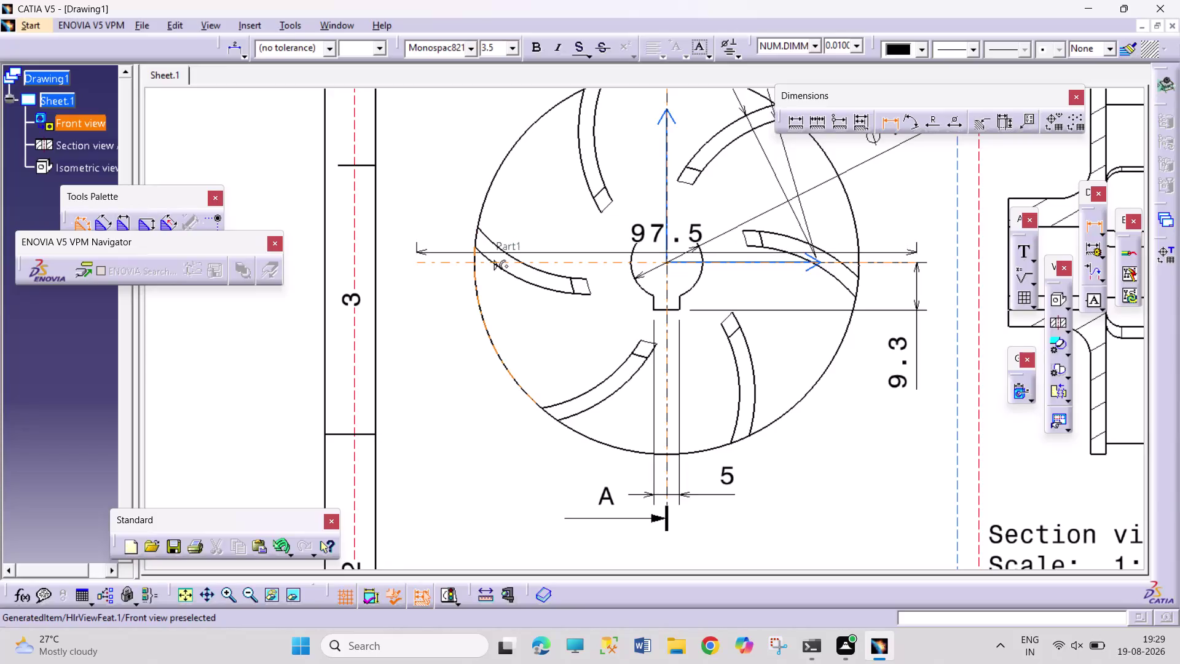
Dimension the left blade's thickness as 3 beside the front view.
click(477, 248)
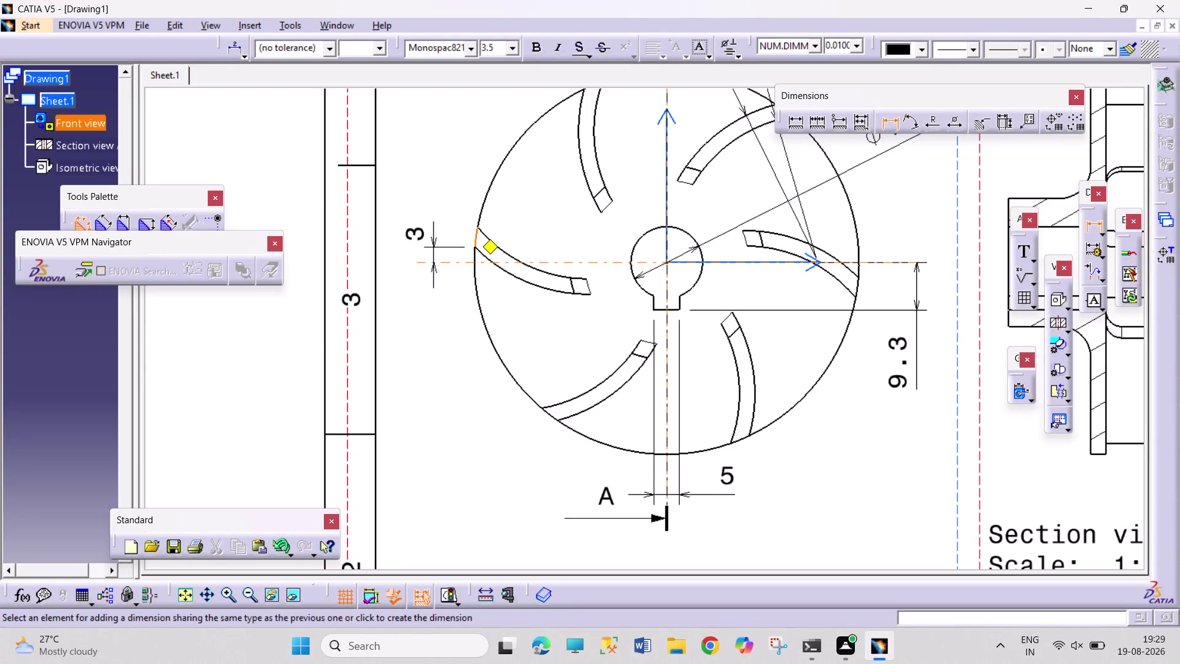
click(433, 233)
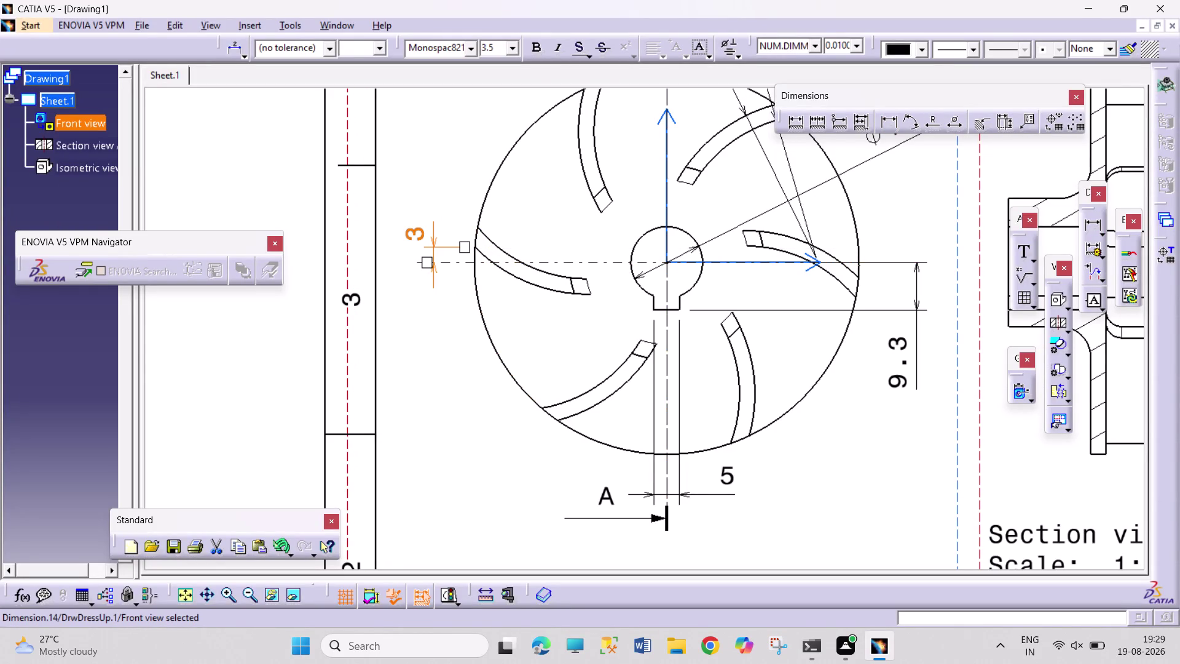
click(458, 162)
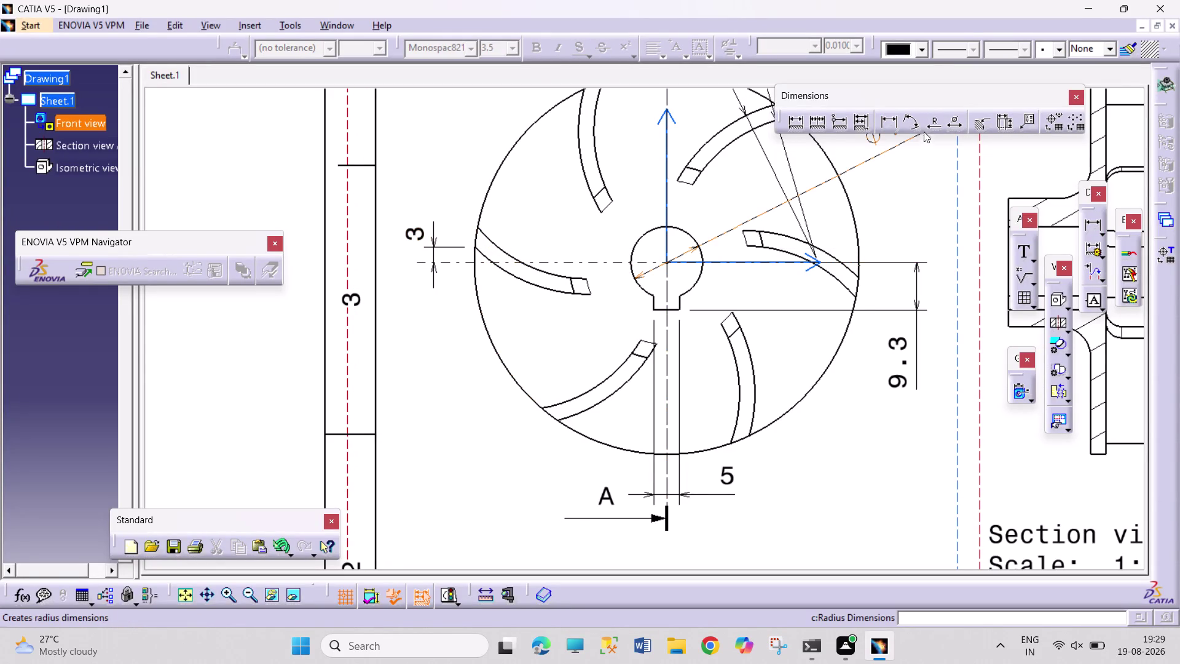
Add the 3.21 offset dimension from the blade tip to the horizontal centre line.
click(885, 118)
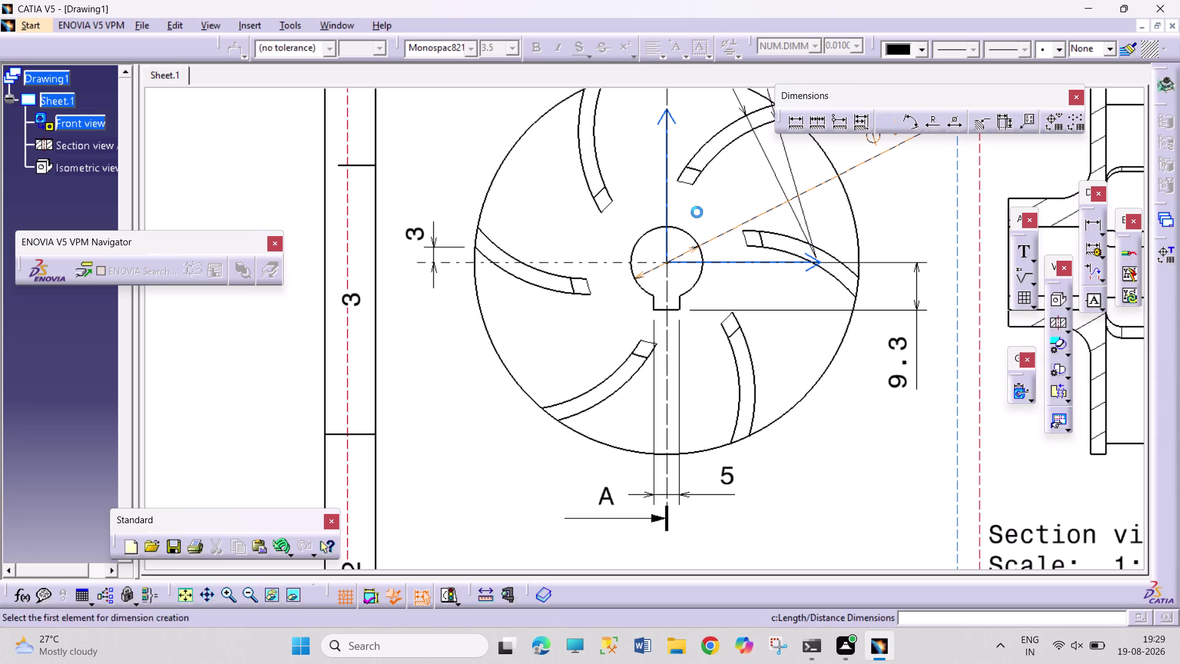
click(588, 278)
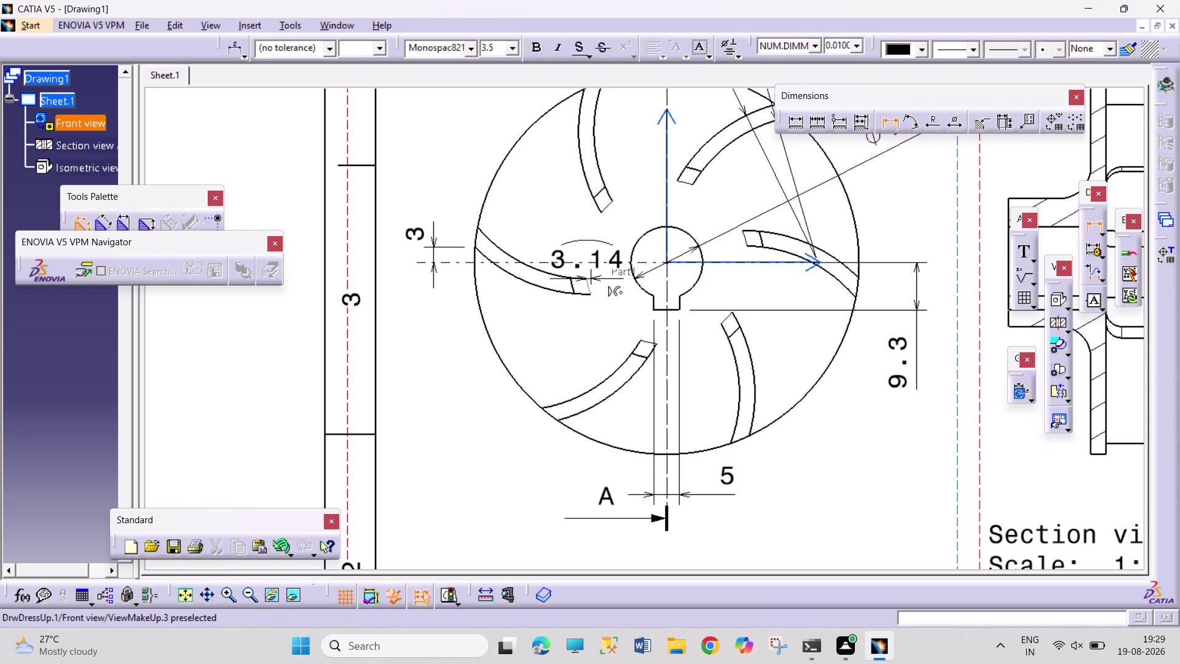
click(592, 262)
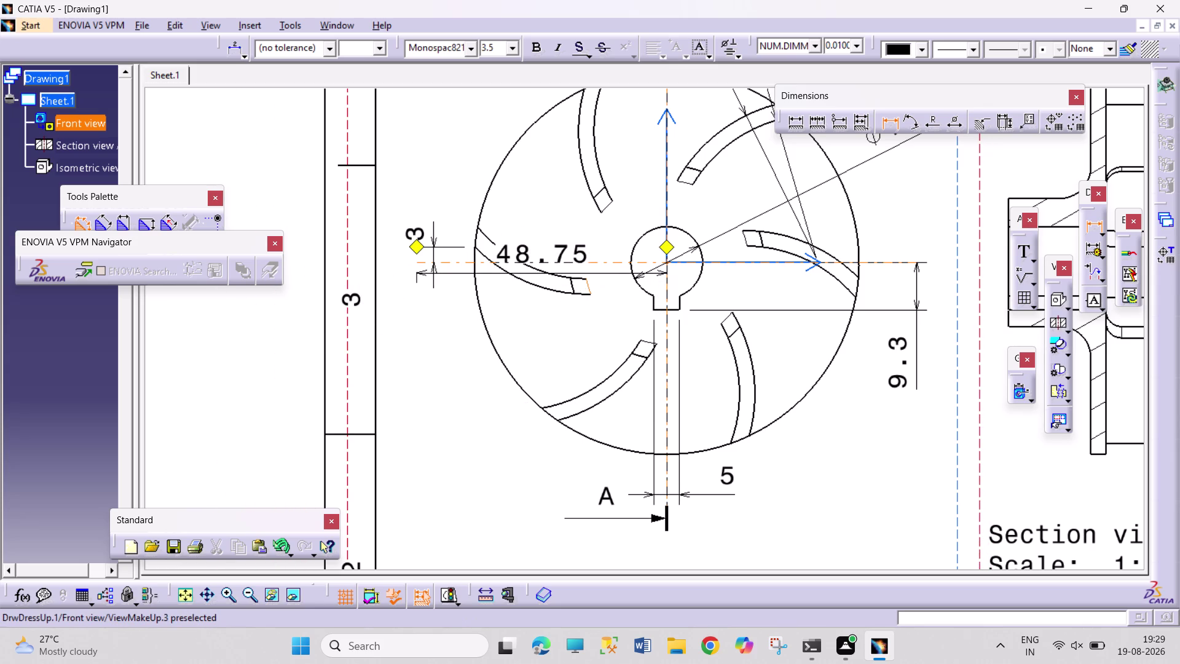
key(Escape)
key(Escape)
key(Escape)
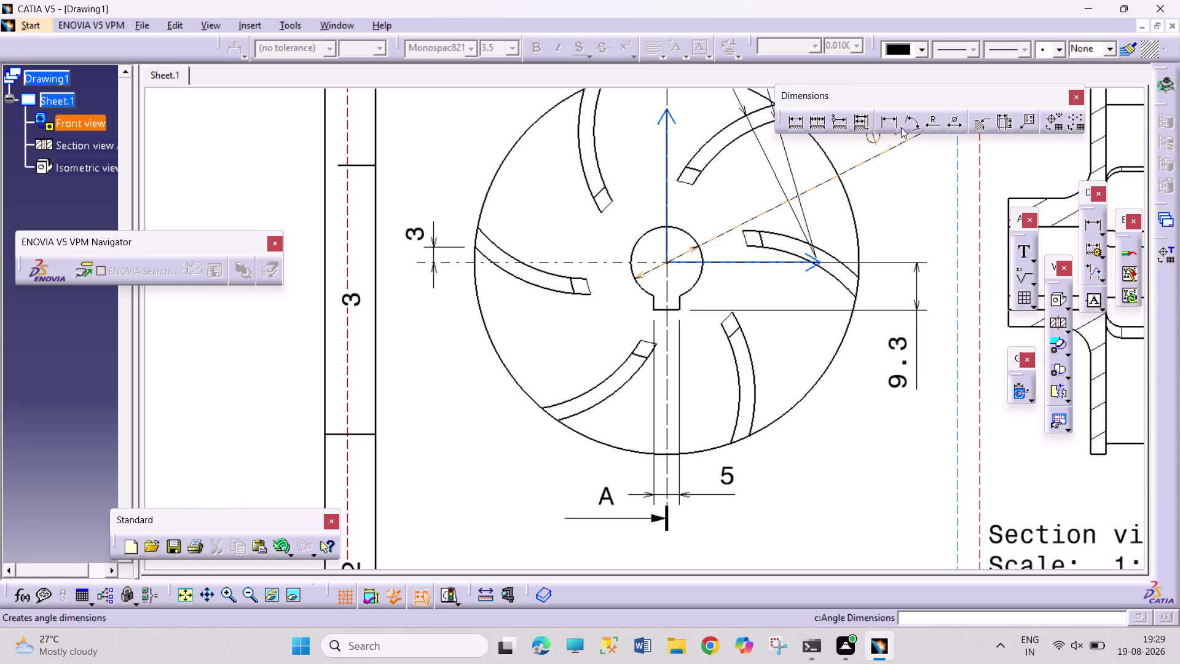
click(889, 126)
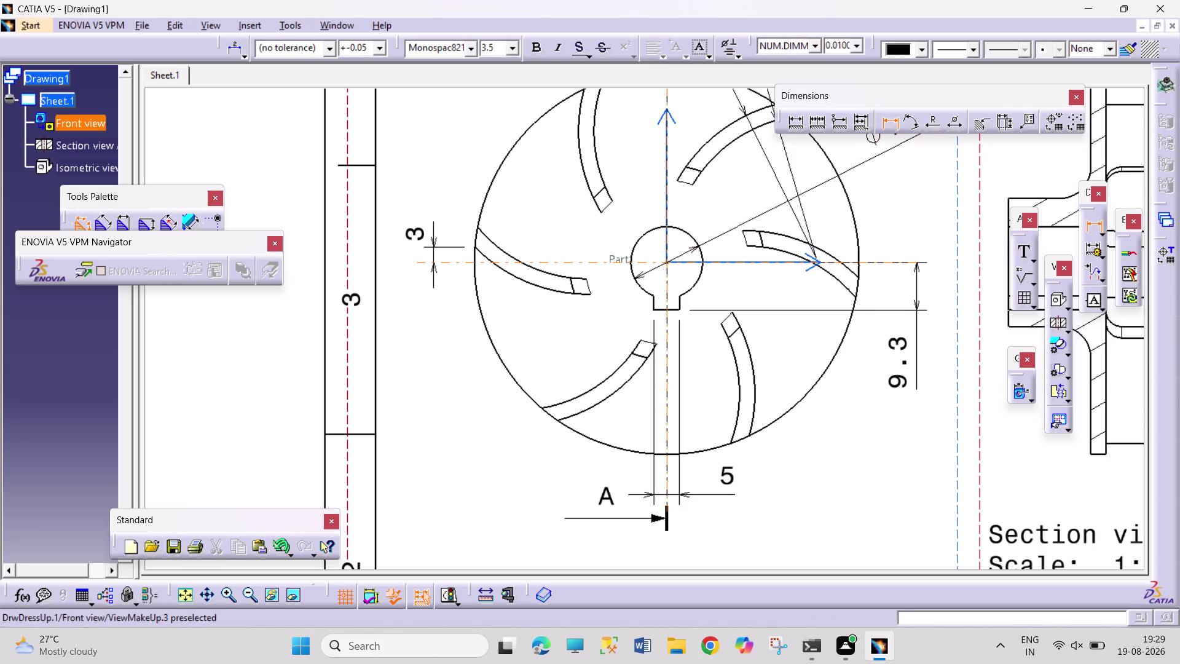
click(587, 263)
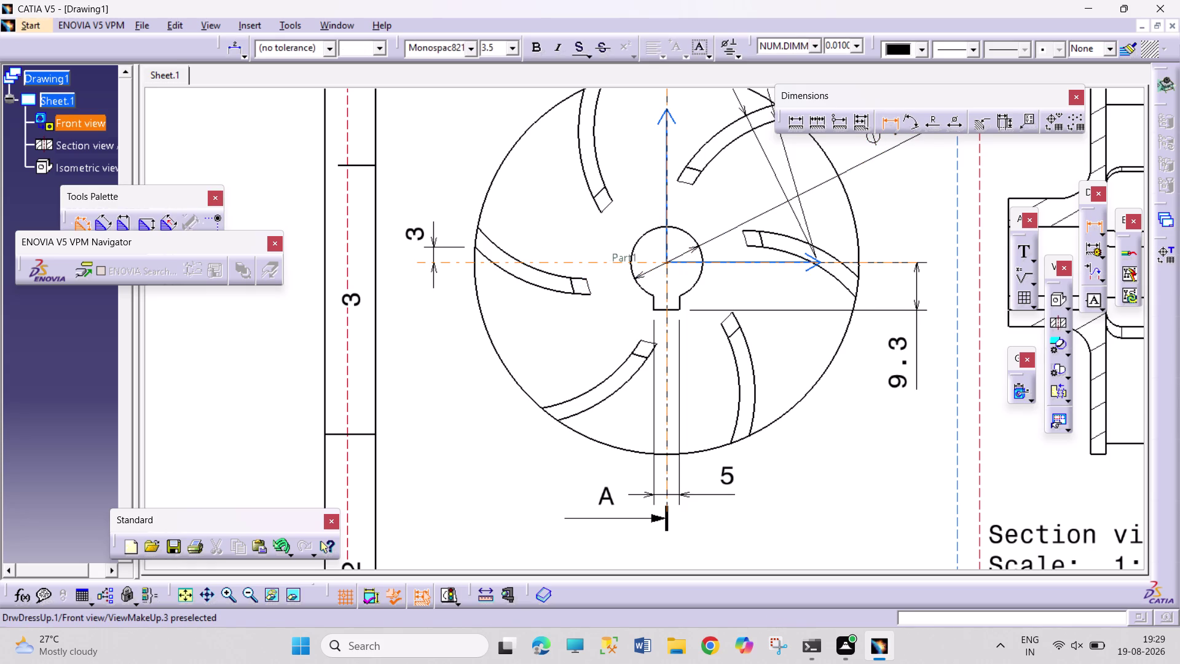
click(585, 278)
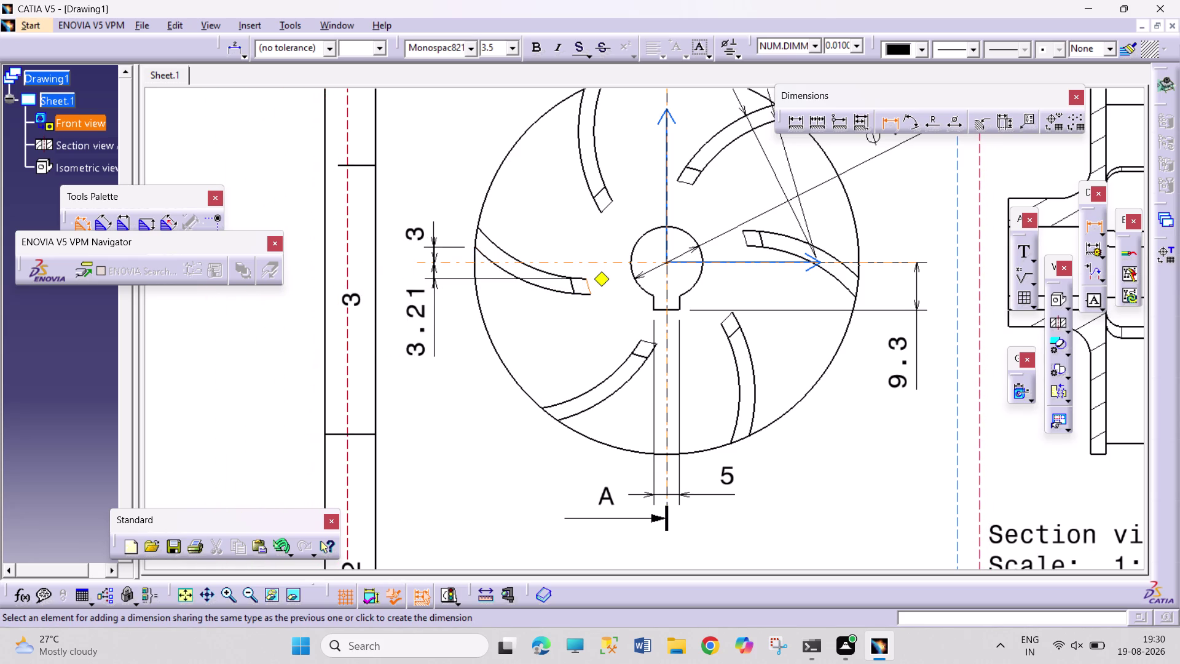
click(435, 321)
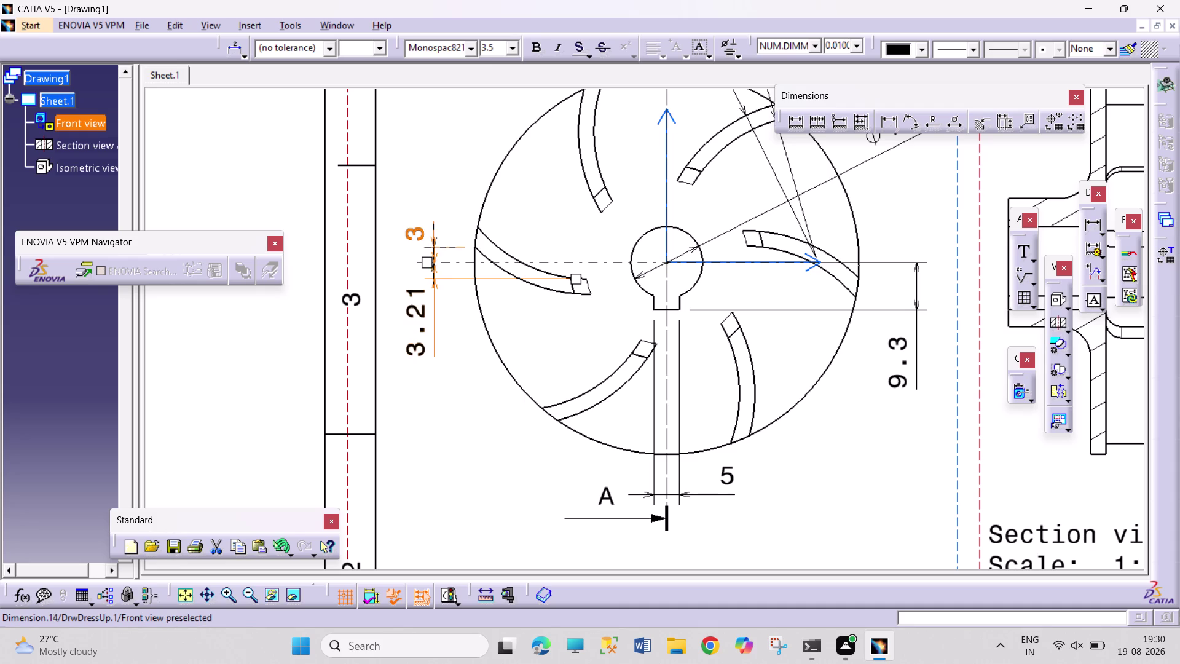
click(331, 30)
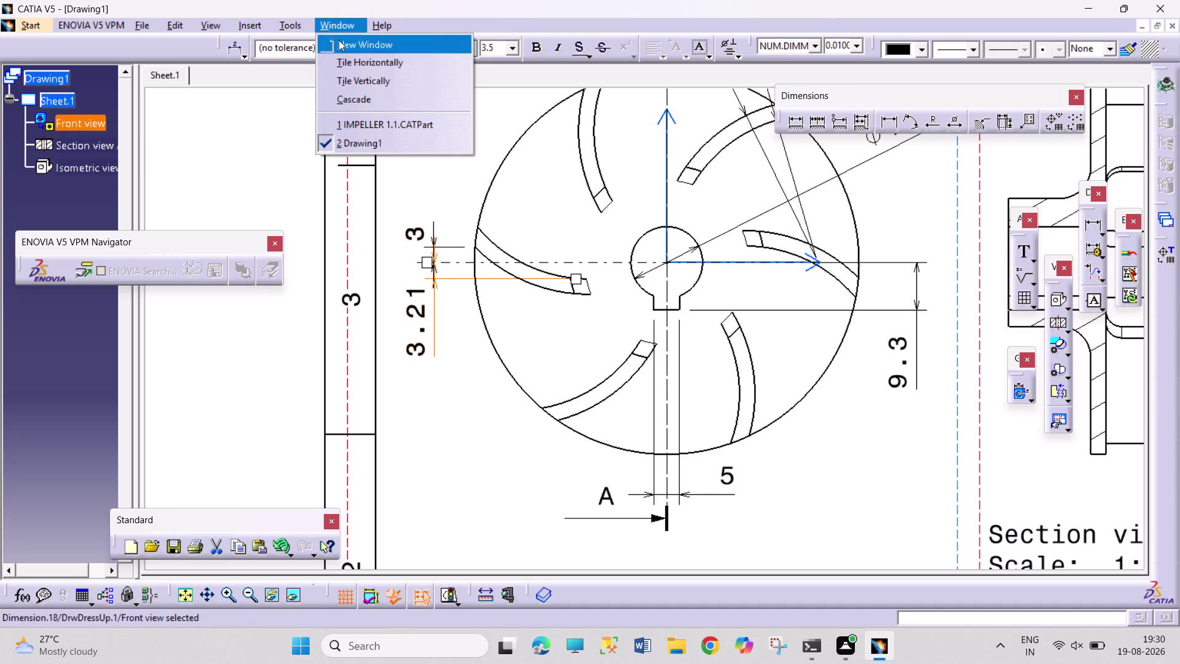
Switch to IMPELLER 1.1.CATPart and open the blade sketch Sketch.2 to view its dimensions.
click(361, 125)
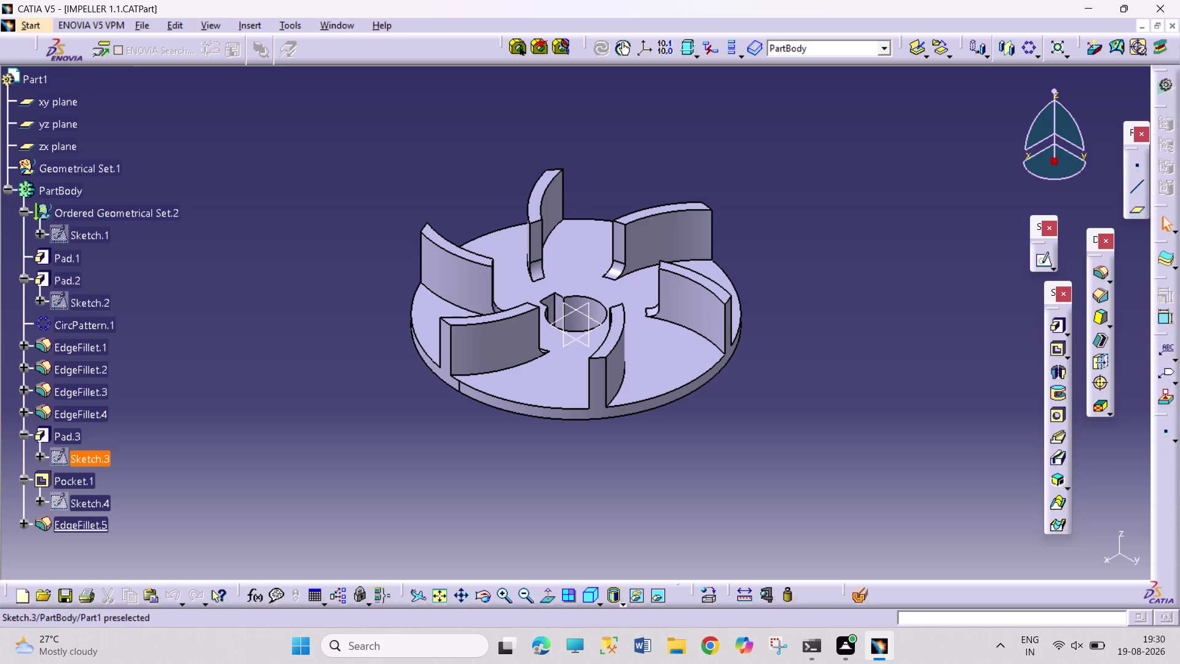
click(77, 239)
click(76, 239)
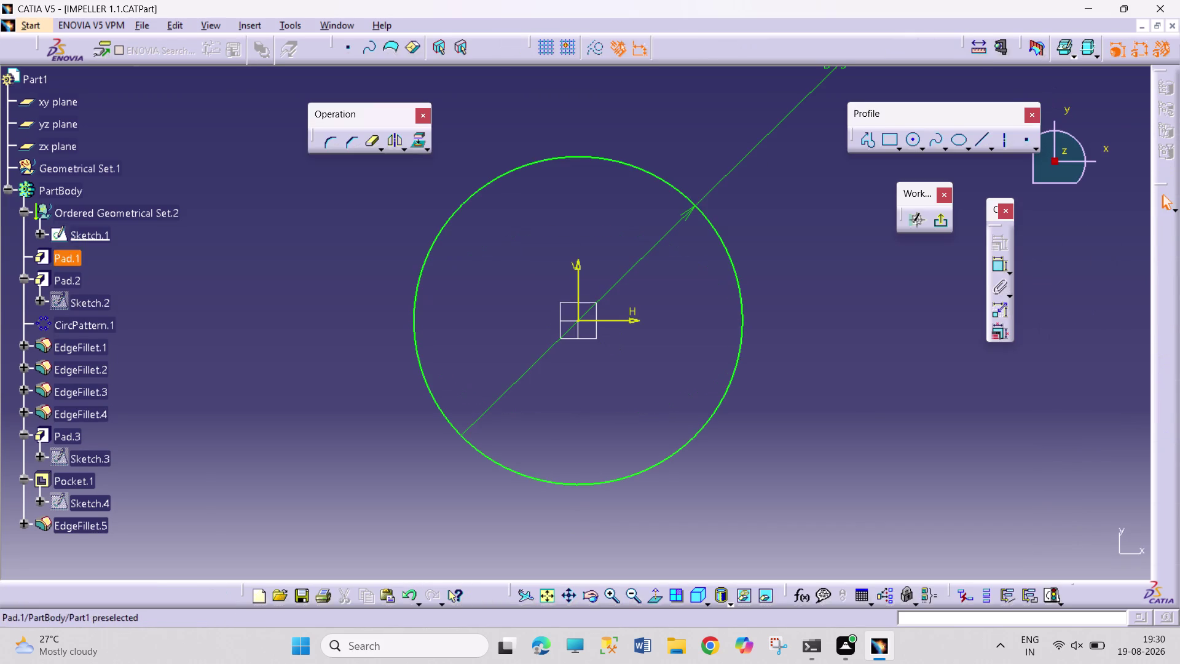
double_click(62, 296)
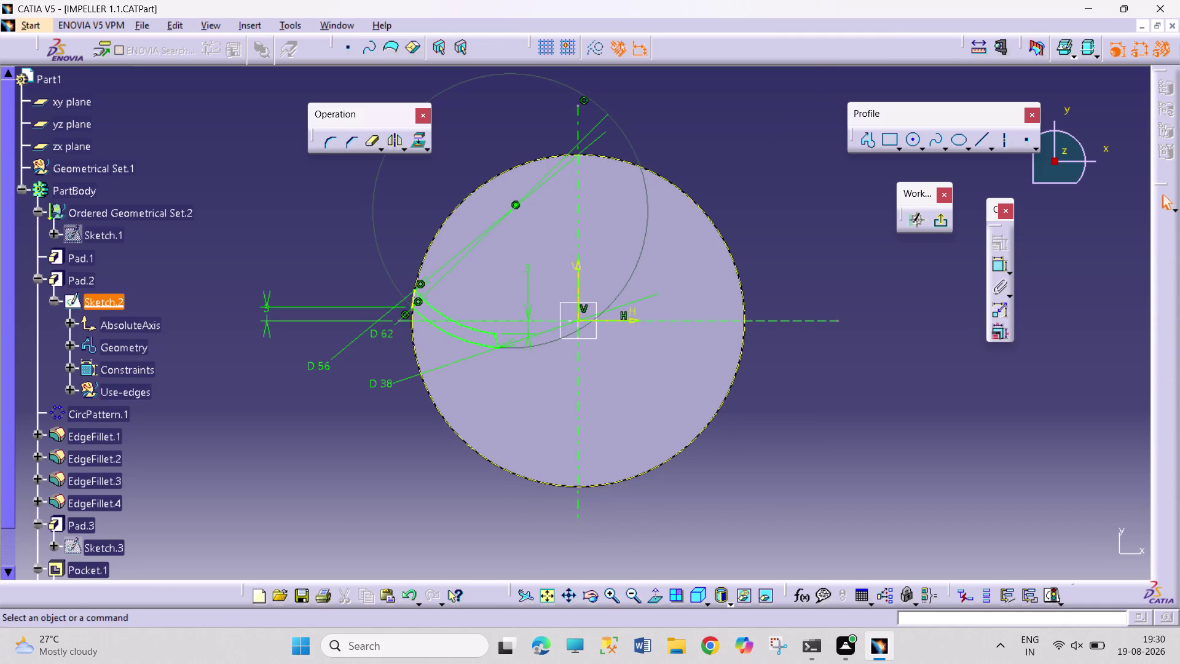
drag(530, 265, 464, 252)
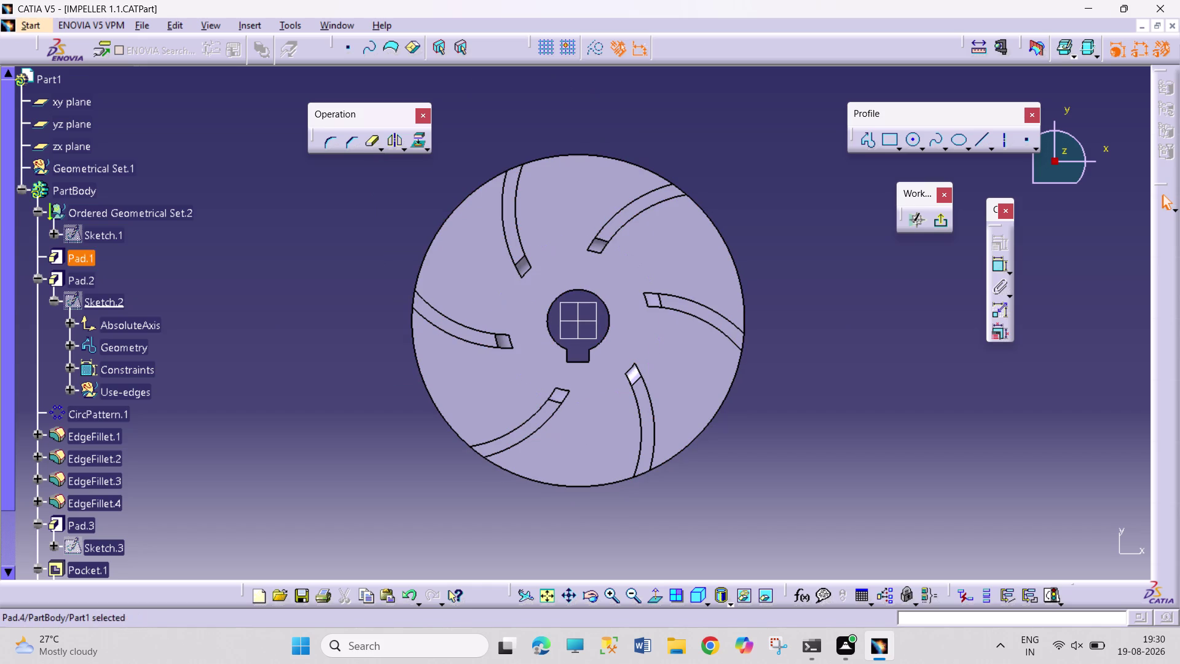
double_click(96, 299)
double_click(98, 300)
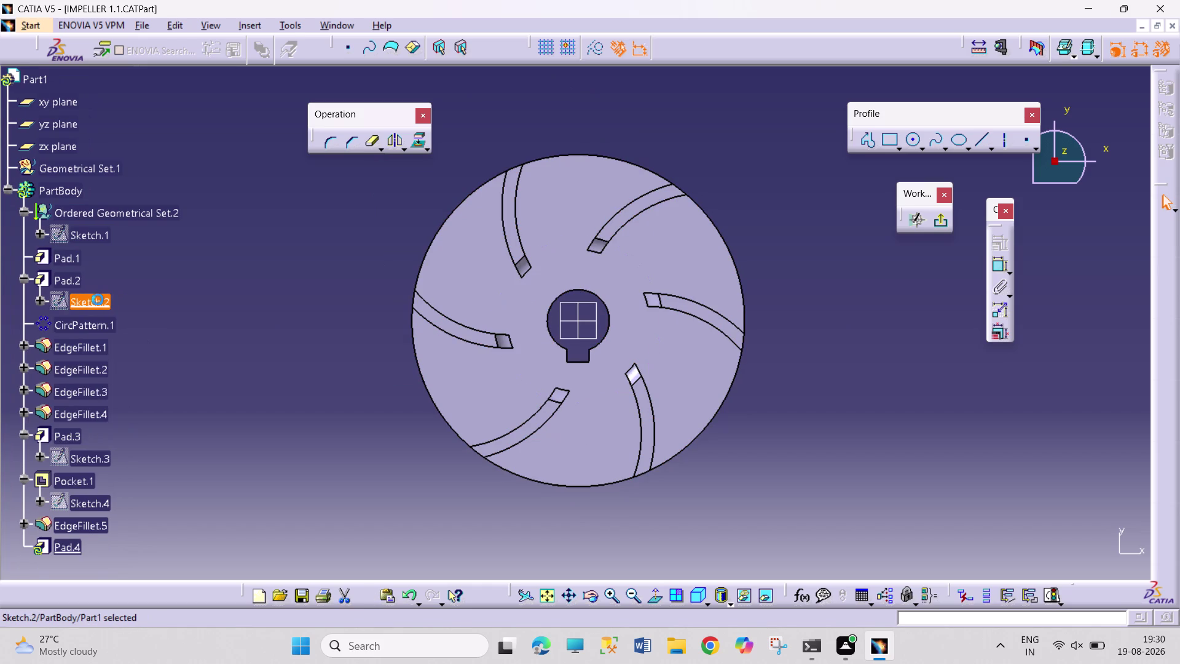
double_click(98, 300)
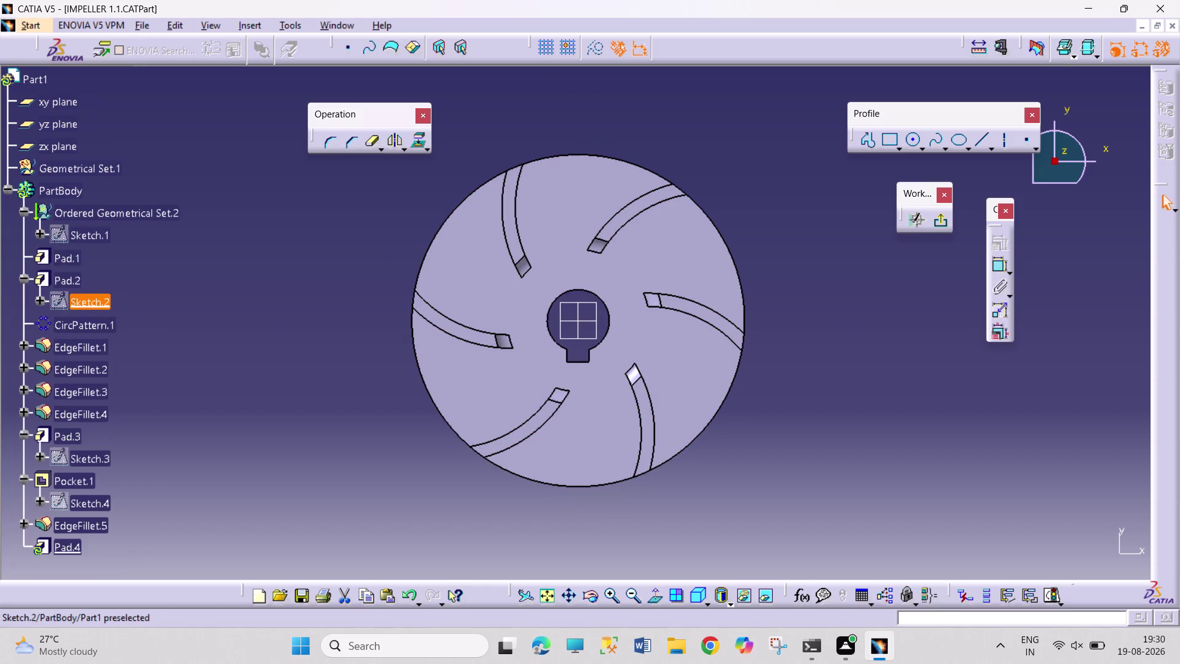
double_click(60, 298)
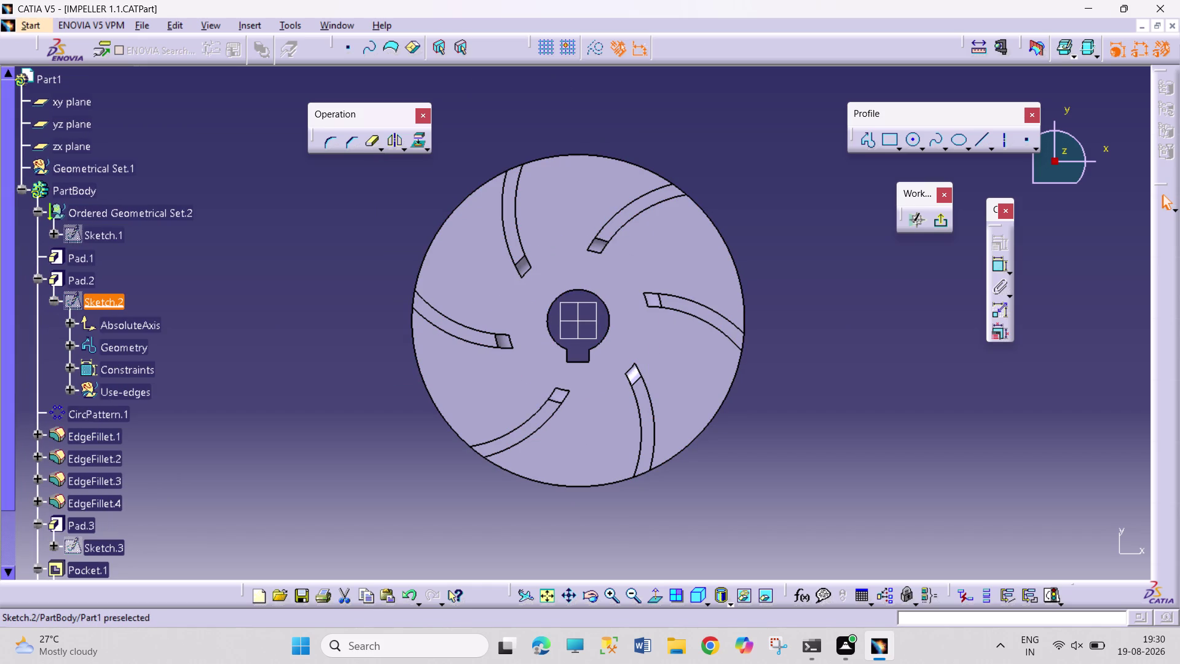
click(229, 287)
Expand Sketch.2, view the model isometrically, and open the base circle Sketch.1.
double_click(73, 301)
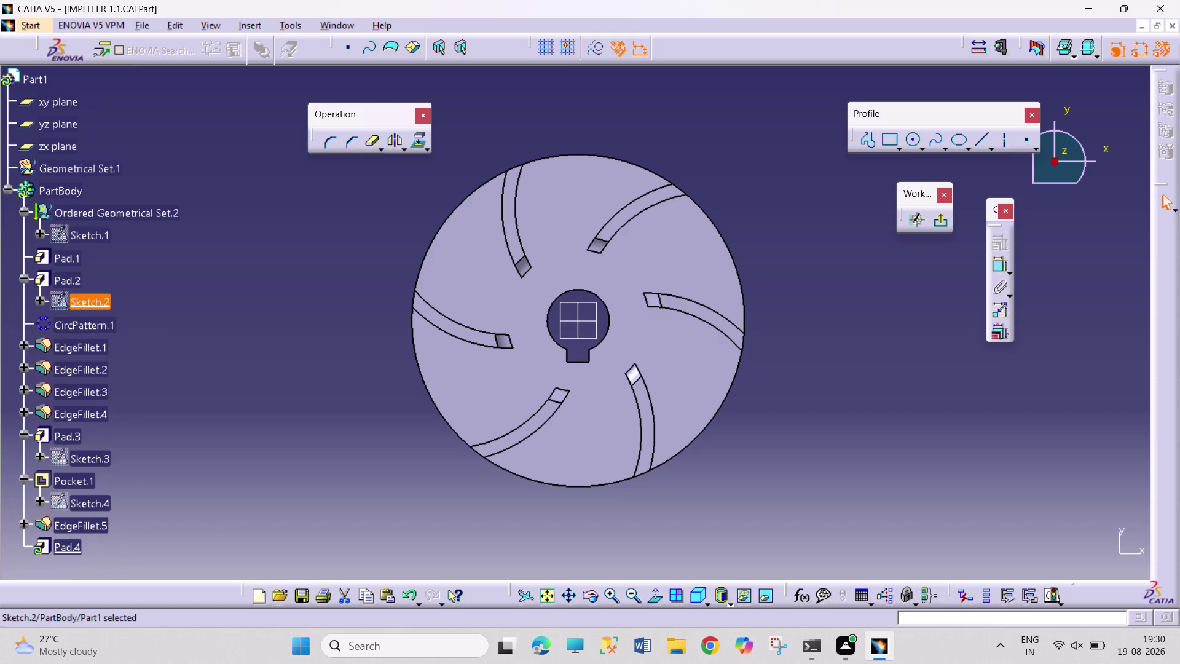
double_click(73, 302)
click(270, 348)
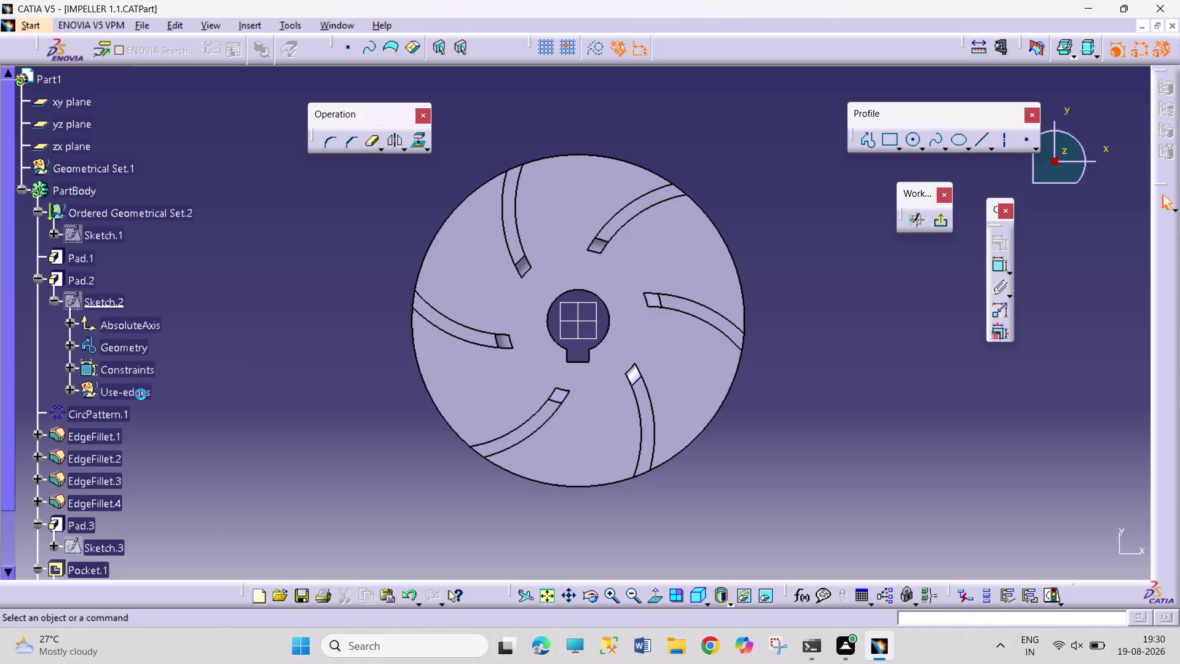
click(691, 598)
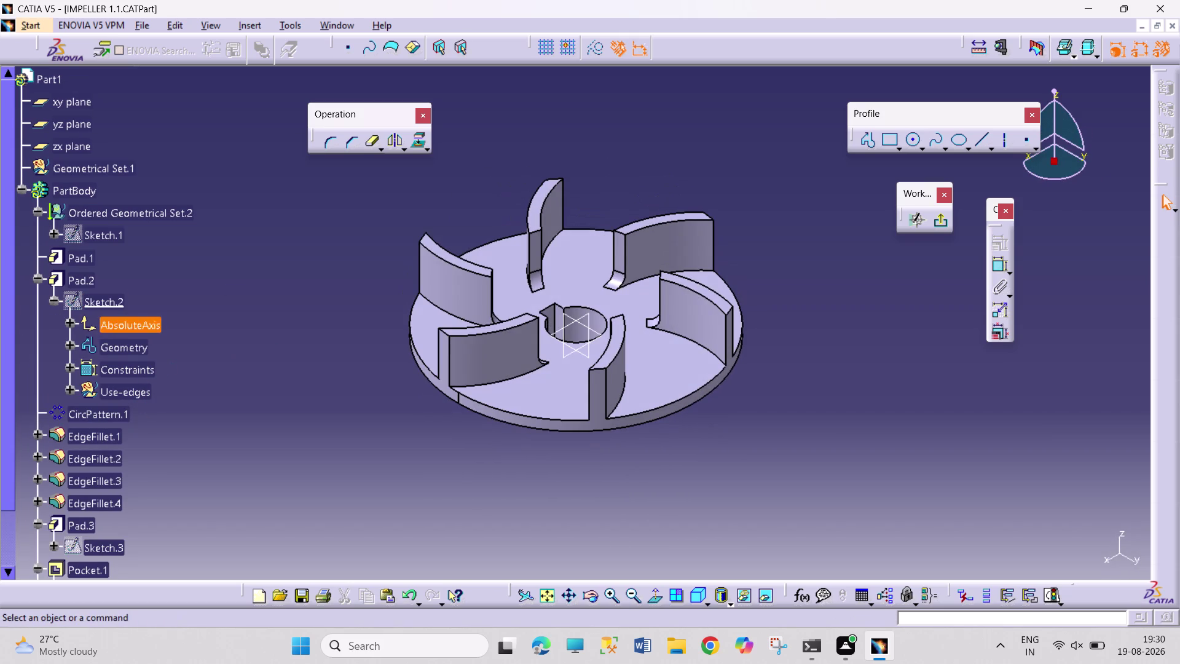
double_click(84, 301)
double_click(84, 301)
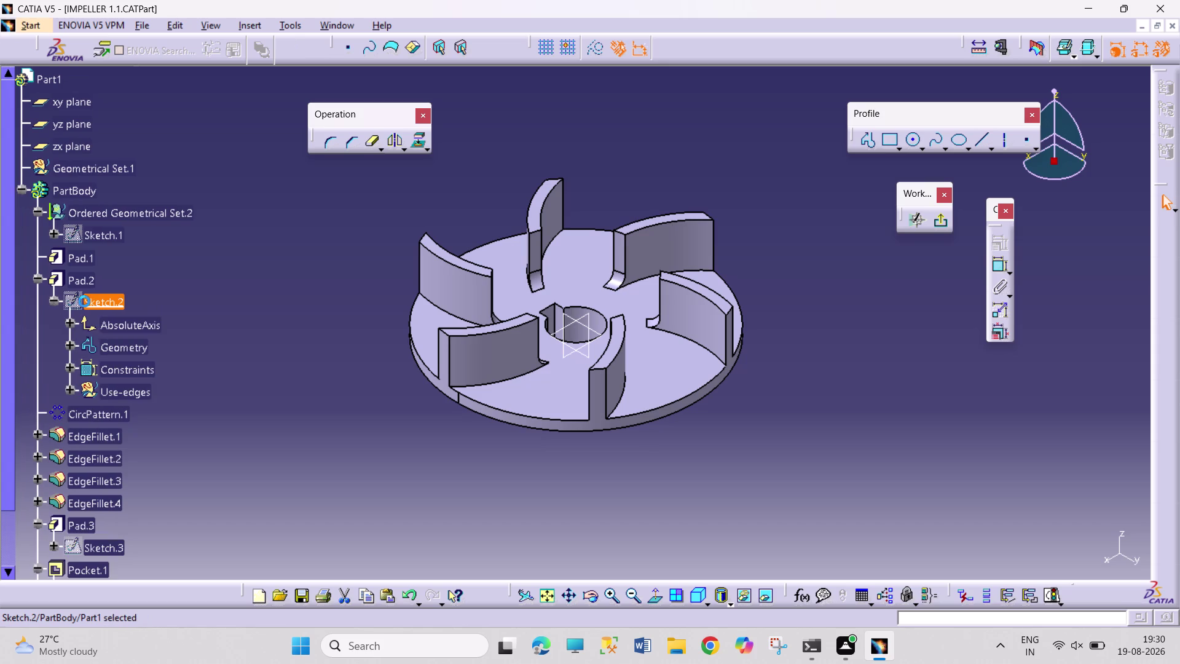
click(193, 420)
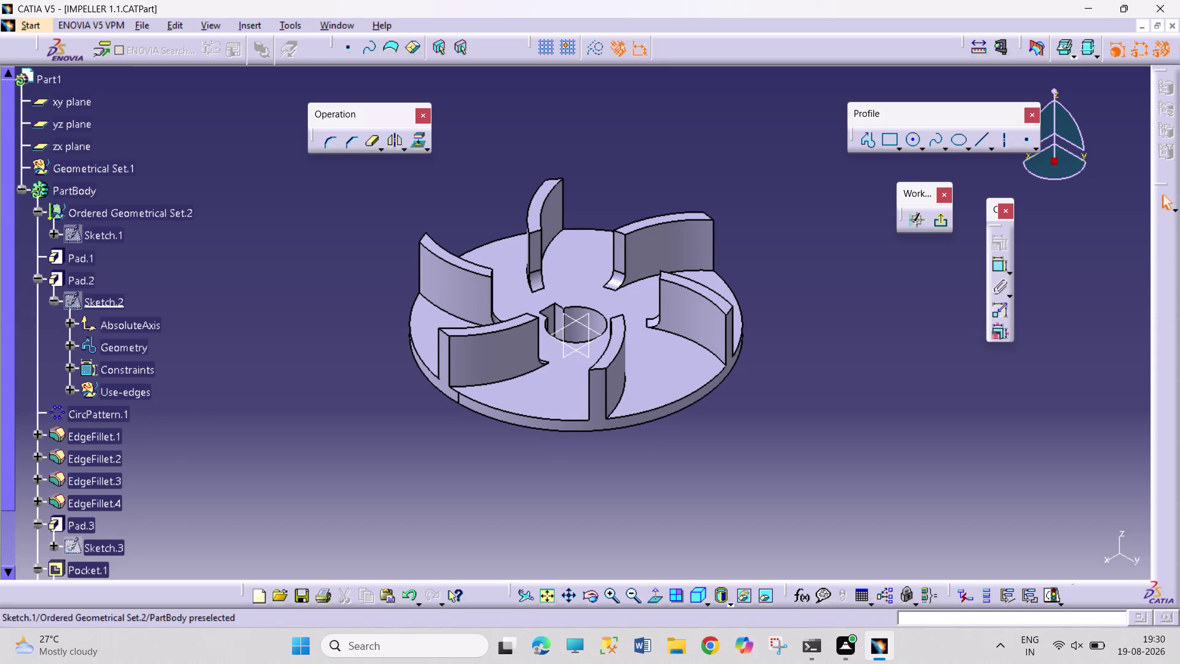
double_click(75, 231)
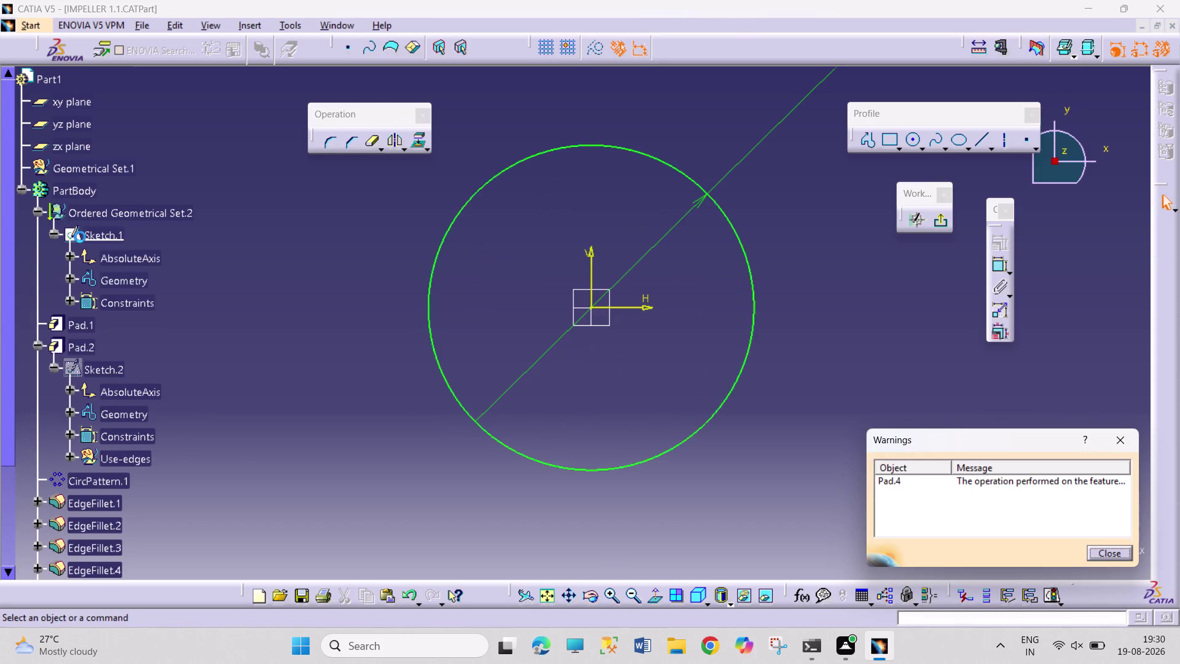
Dismiss the Pad.4 warning and inspect the blade sketch's horizontal offset line.
click(1112, 556)
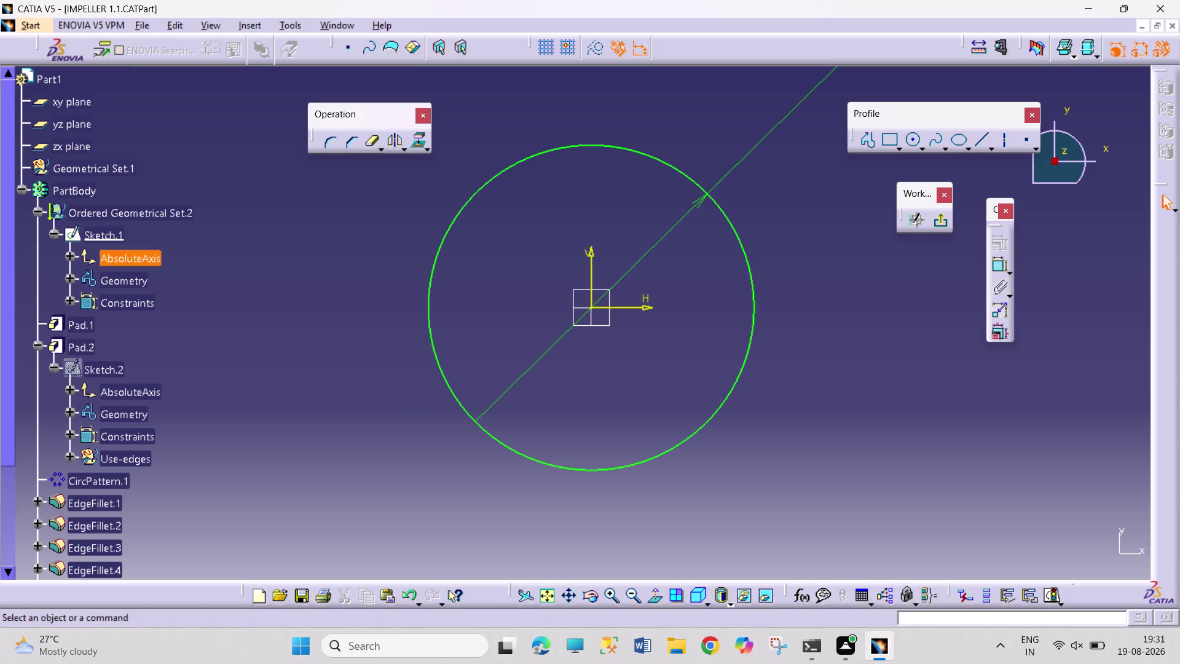
double_click(83, 368)
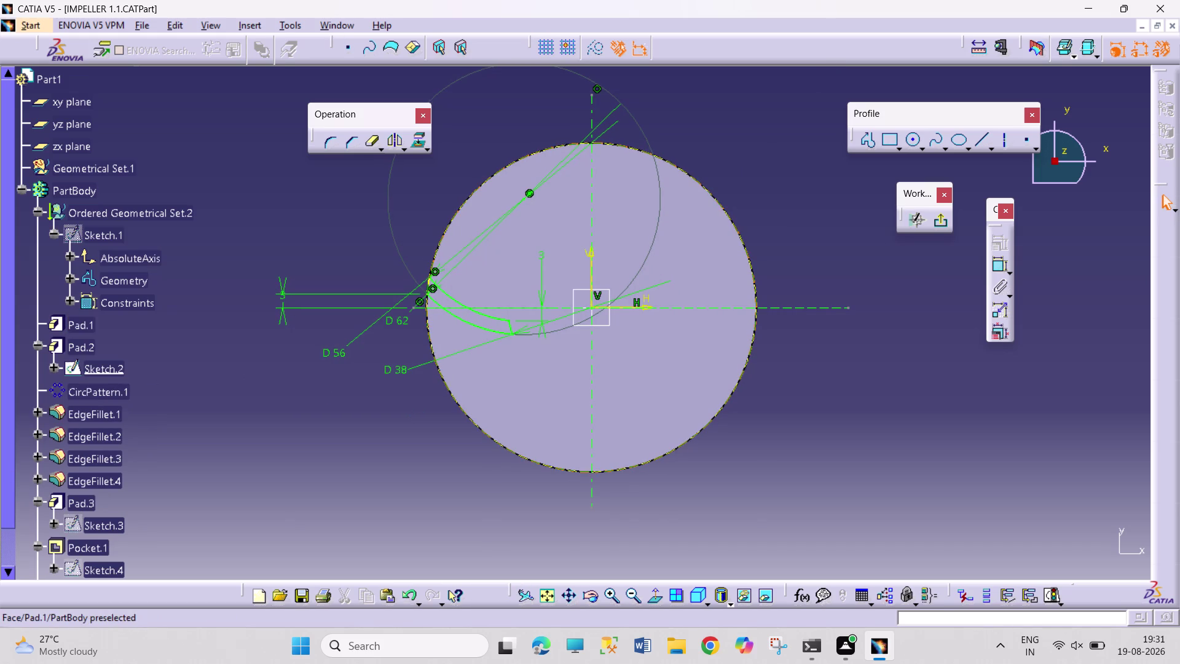
drag(546, 253, 501, 242)
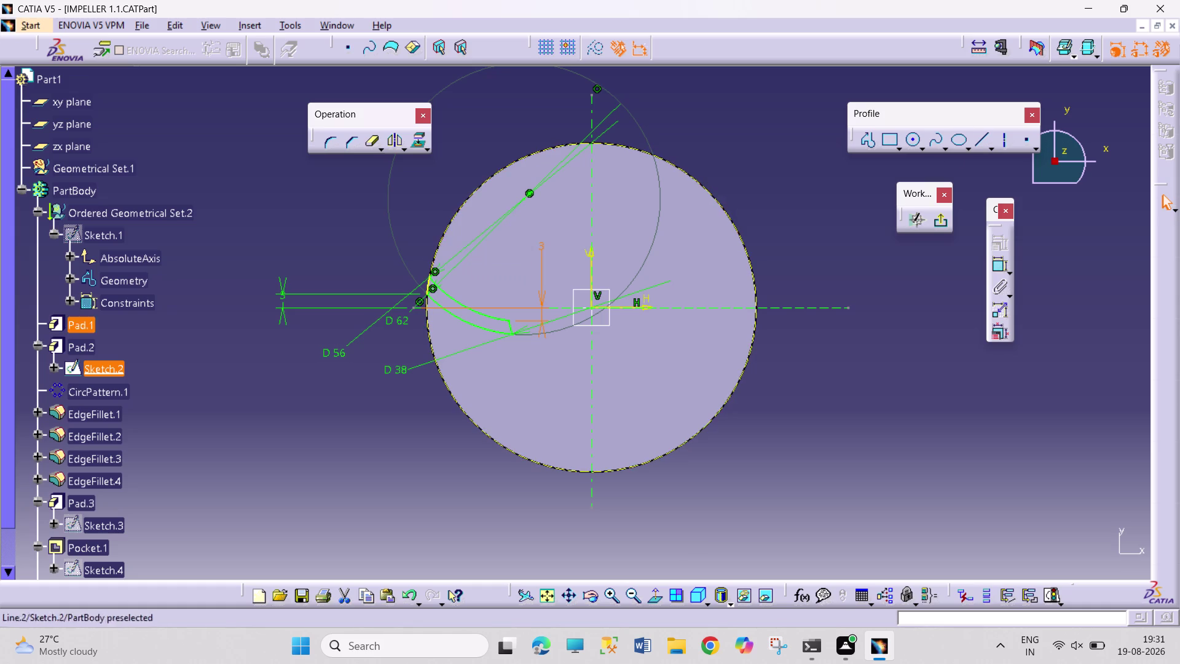
click(941, 223)
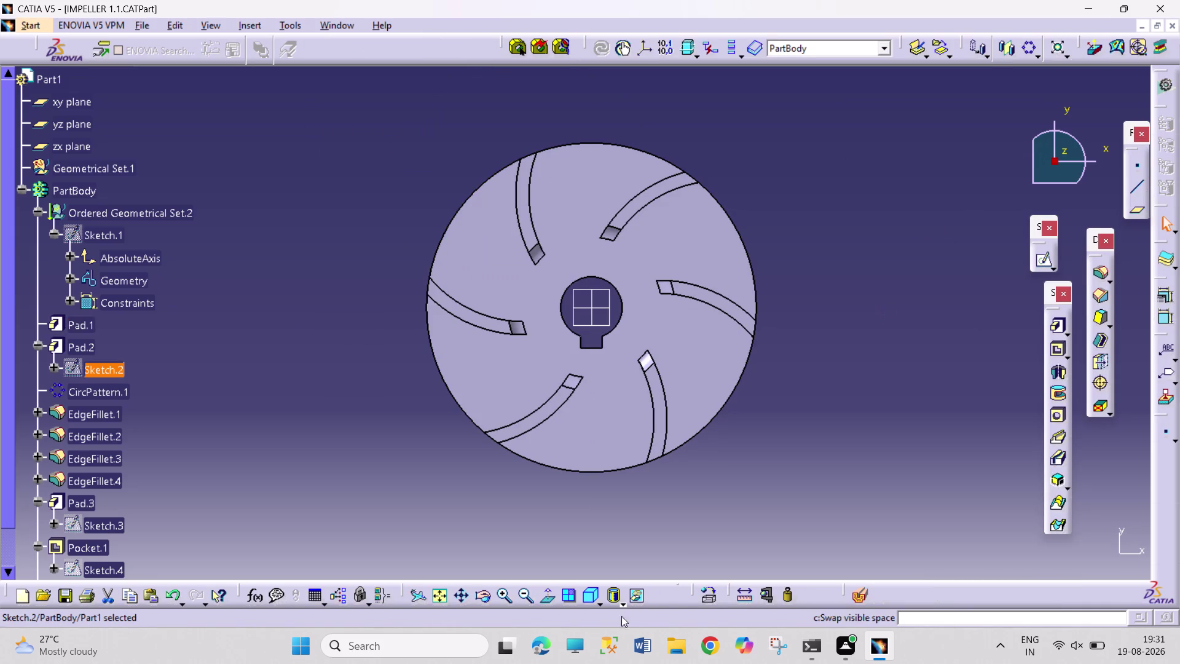
Show the part in isometric view, then return to the Drawing1 impeller sheet.
click(592, 599)
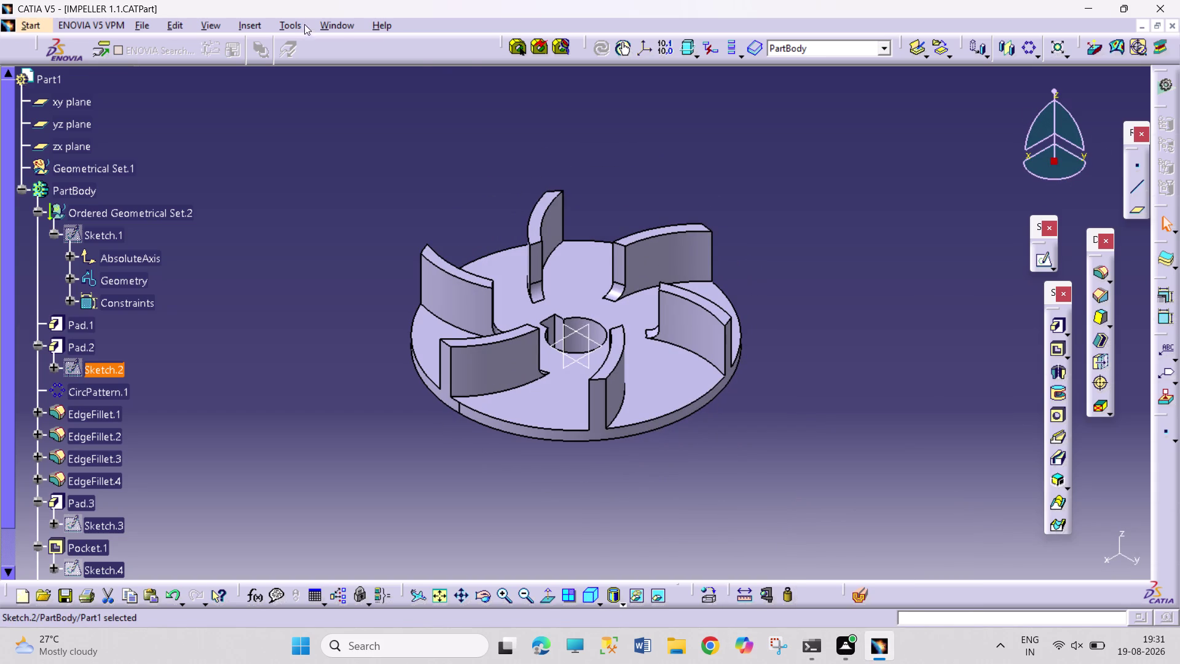
click(338, 30)
click(406, 139)
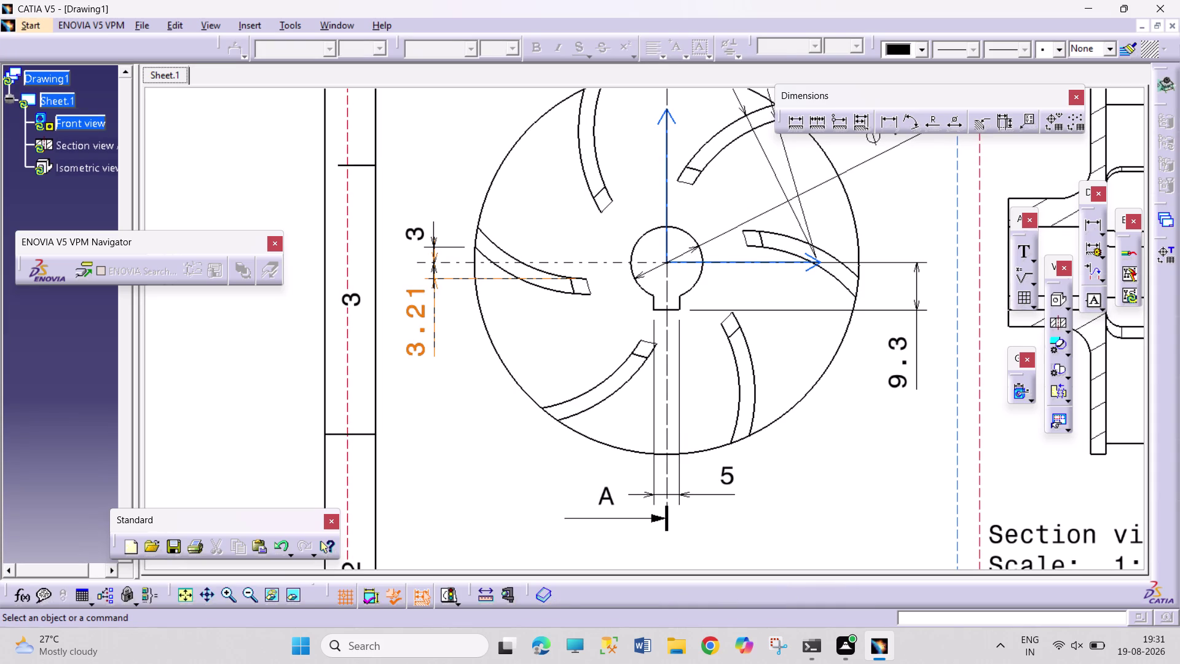
Delete the 3.21 dimension and cancel a first attempt at re-dimensioning the blade.
right_click(417, 310)
click(528, 418)
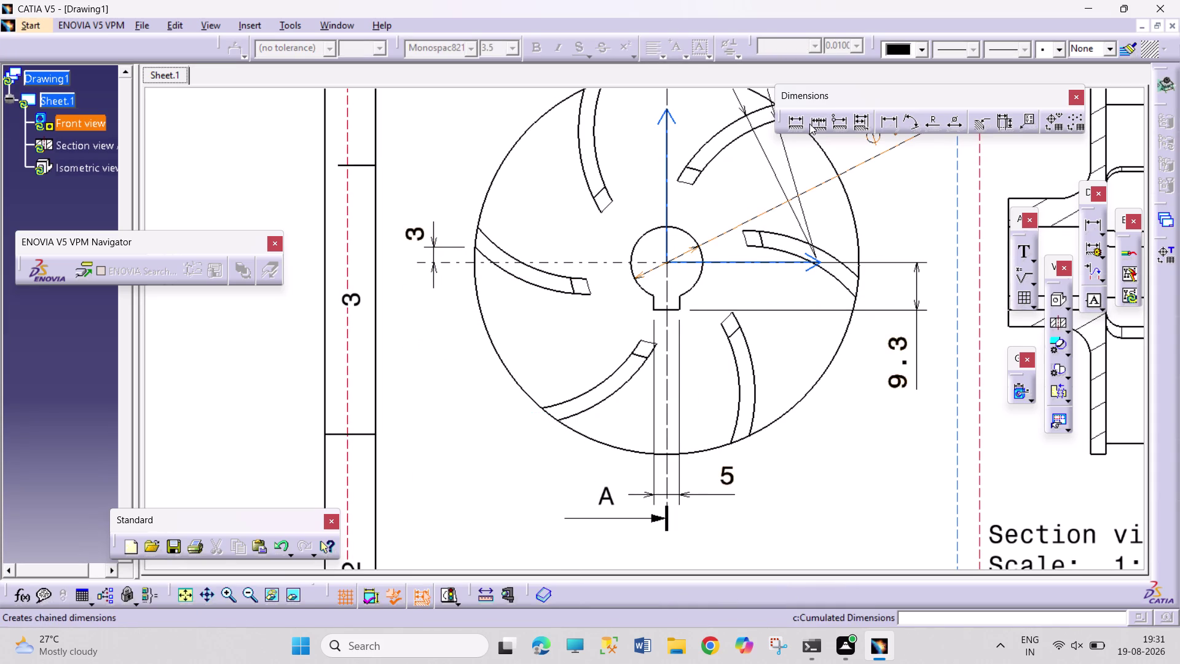
click(891, 120)
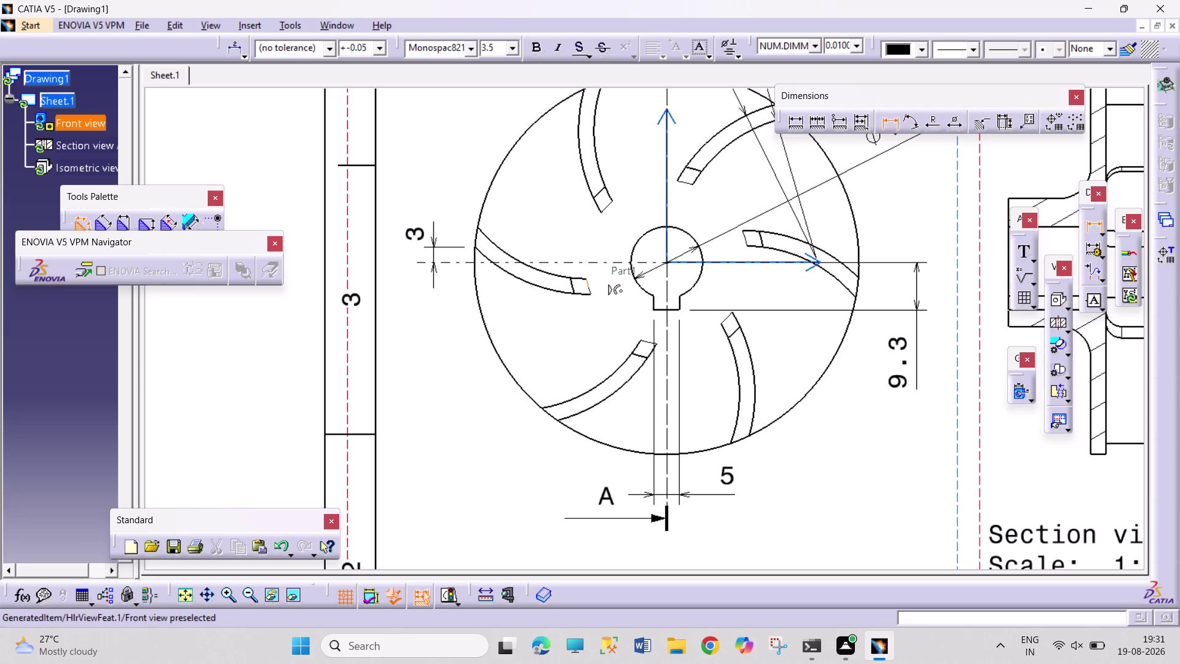
click(587, 277)
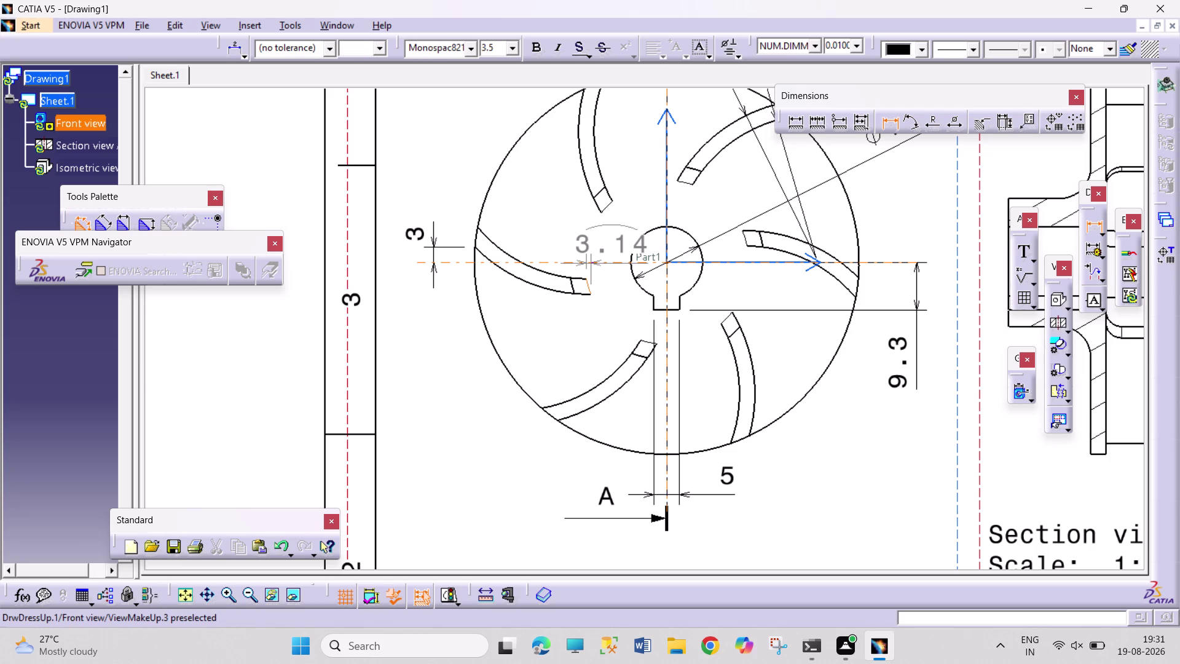
click(584, 262)
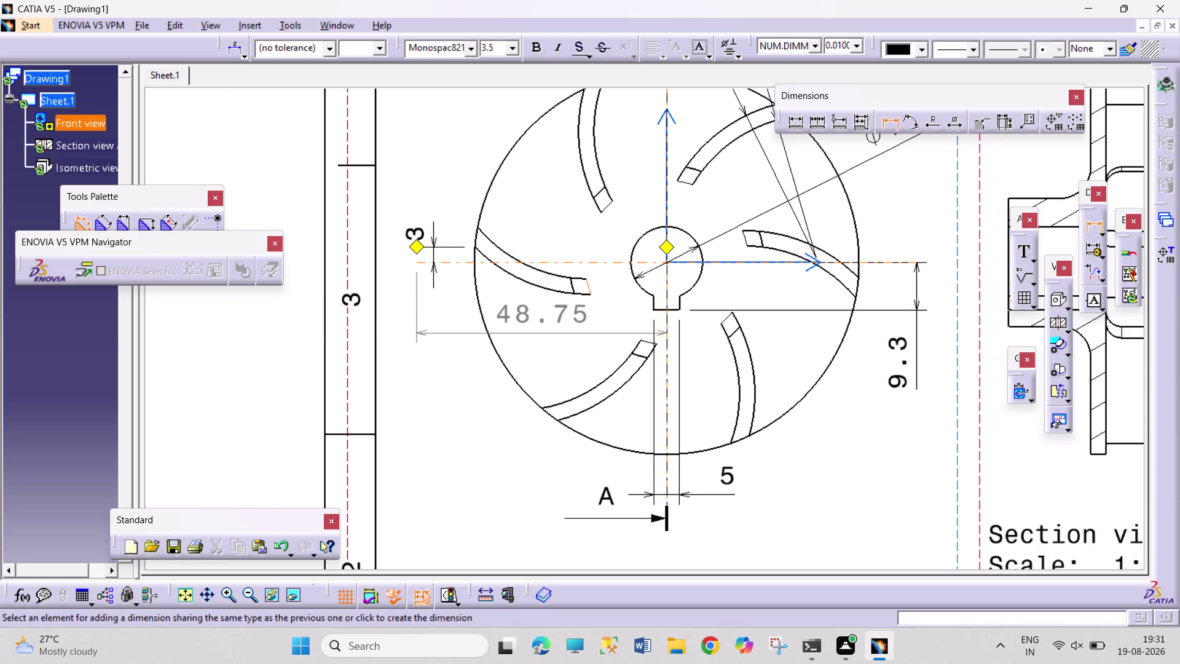
key(Escape)
key(Escape)
key(Escape)
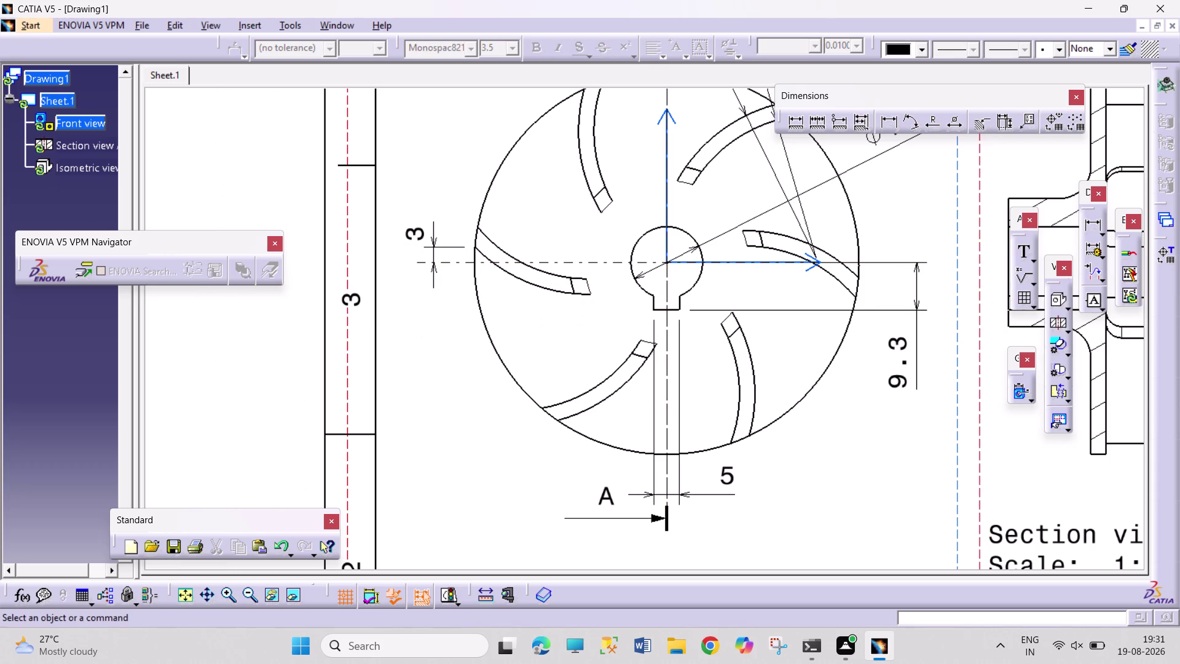
Dimension centre line to blade edge, which again yields 3.21, and delete it.
click(893, 127)
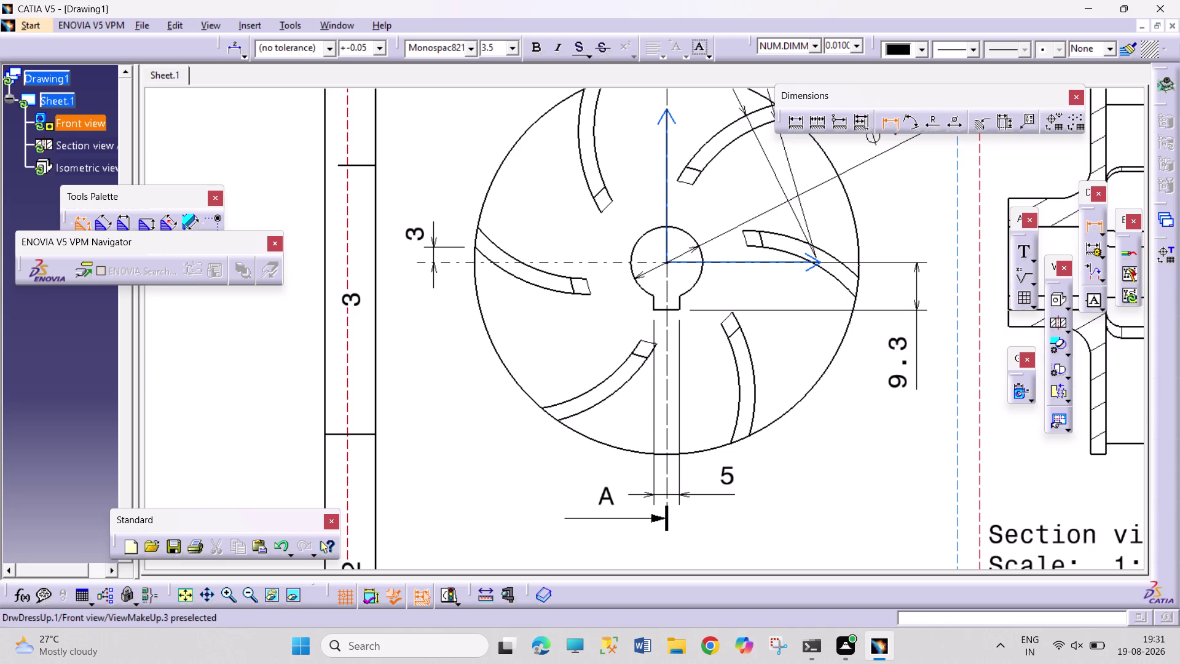
click(600, 262)
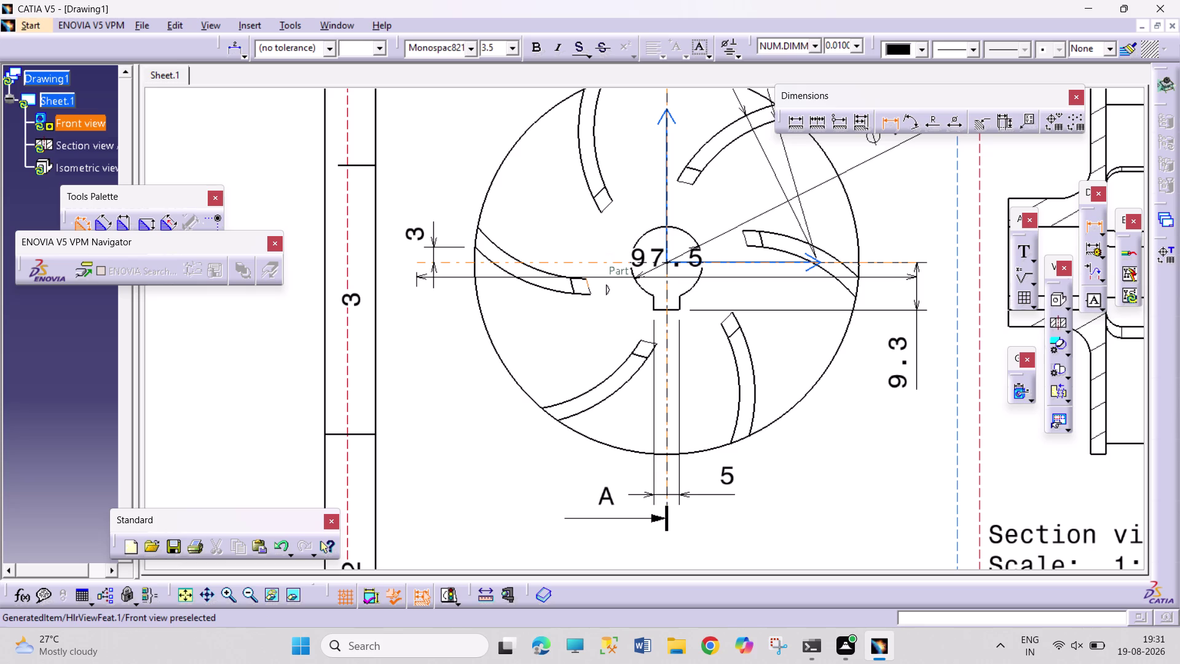
click(586, 278)
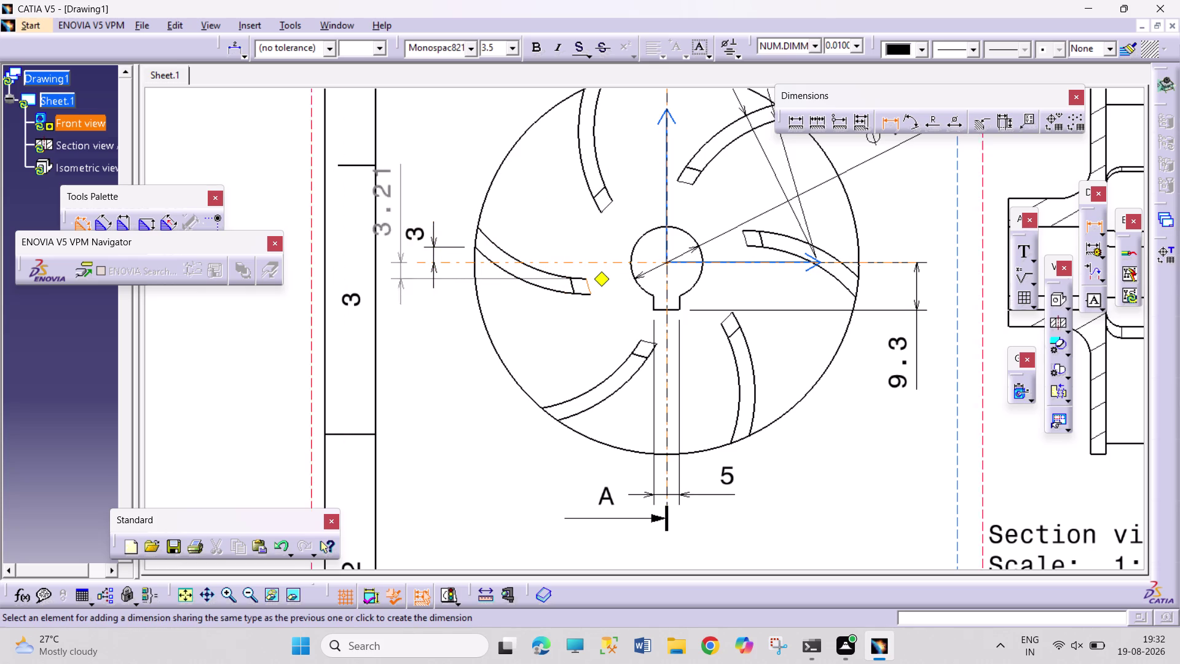
click(293, 277)
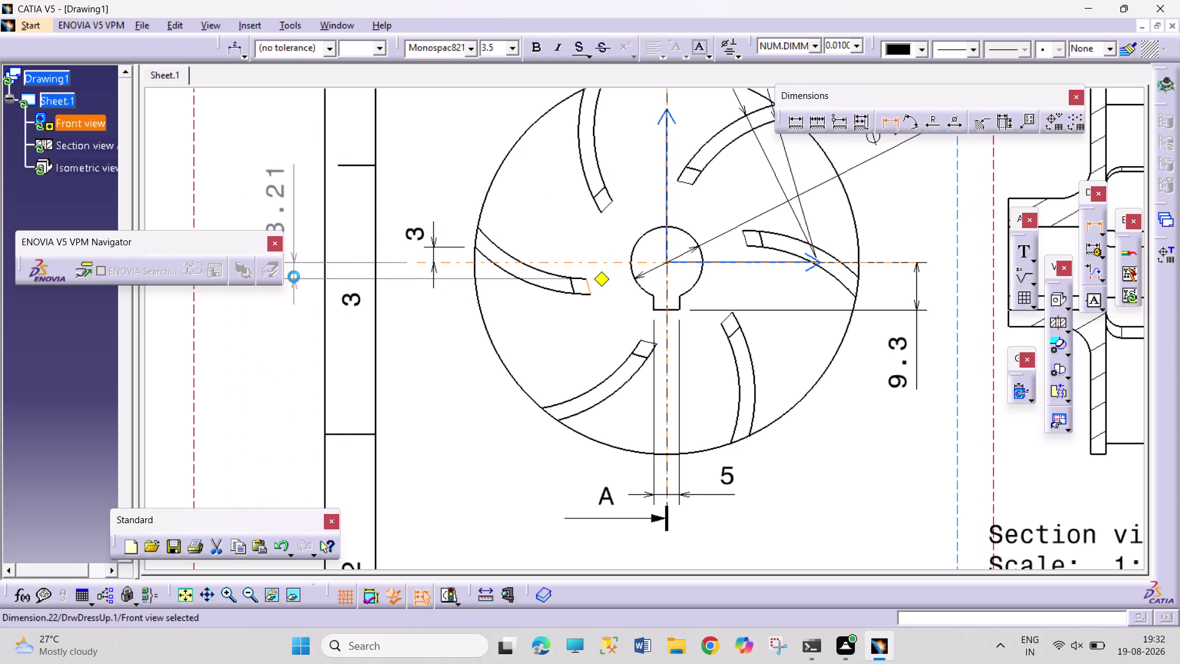
click(455, 393)
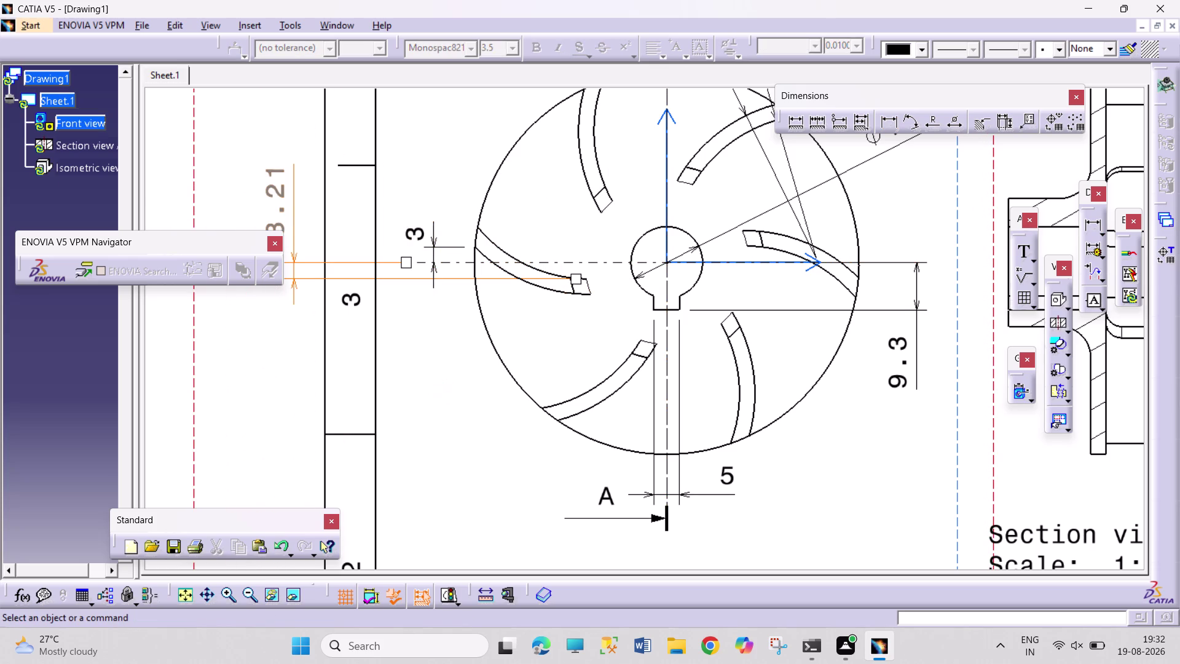
right_click(271, 194)
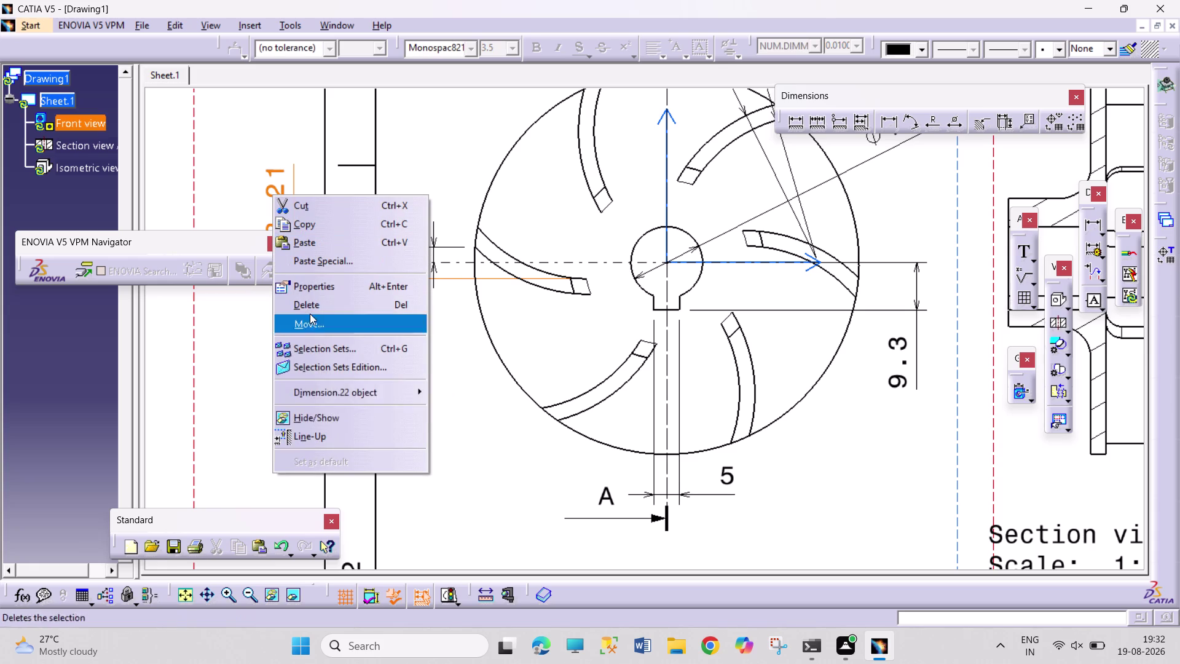
click(350, 308)
click(431, 395)
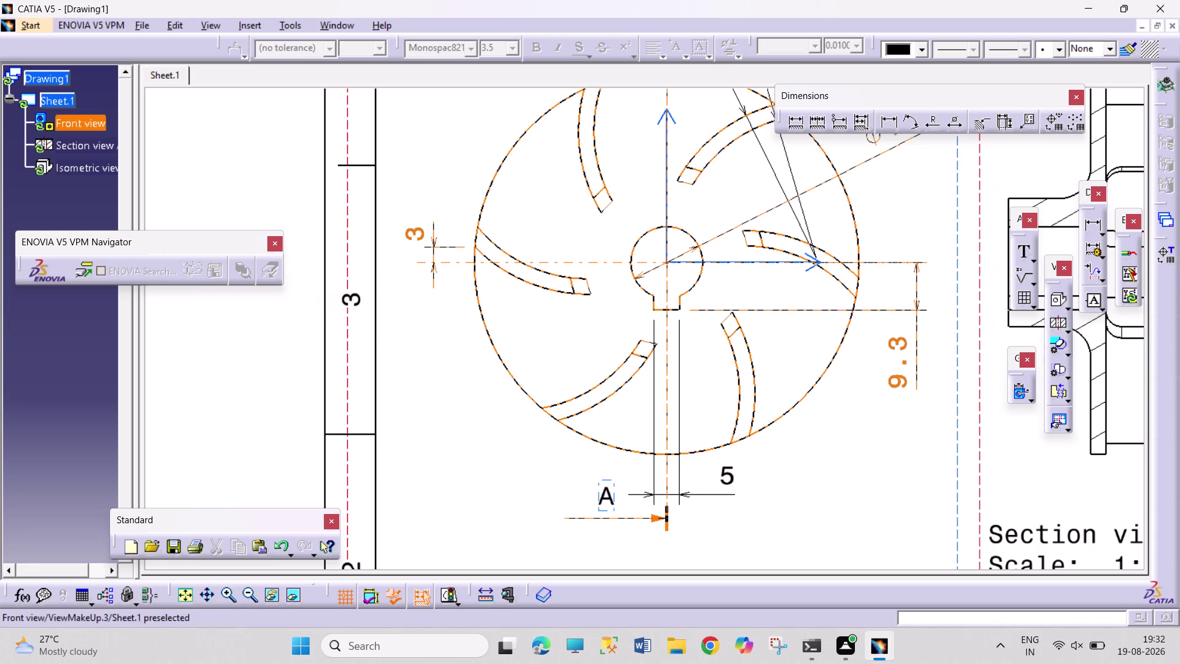
click(451, 414)
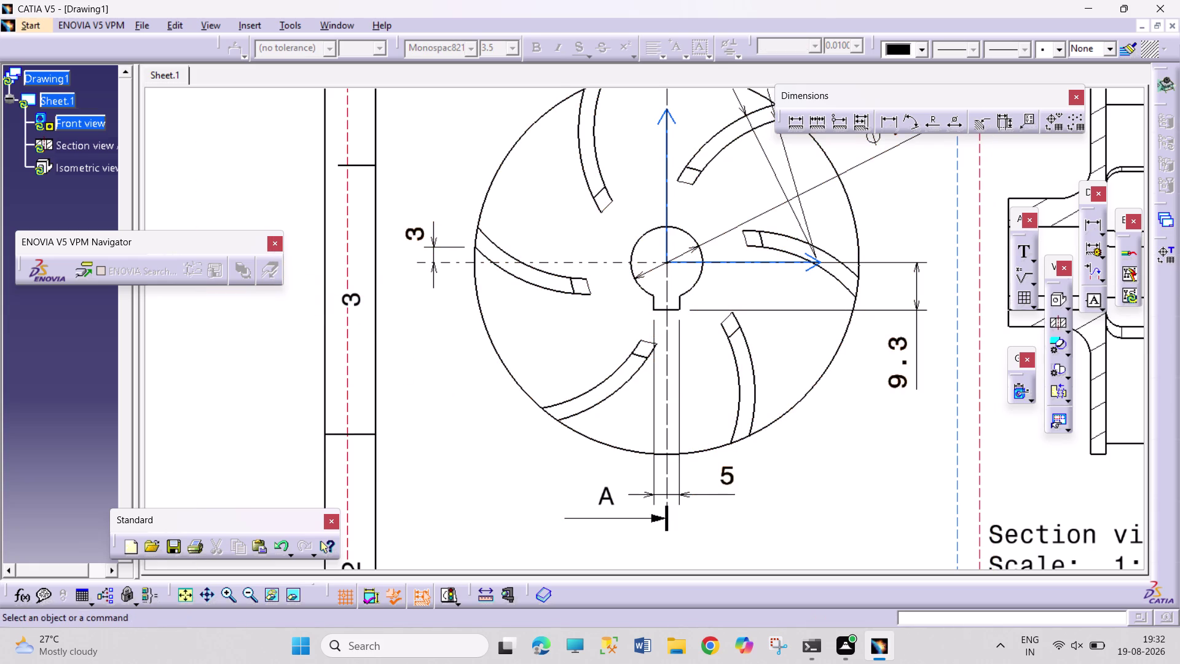
Add a 3 mm dimension from the left blade's lower edge to the centre line.
click(893, 123)
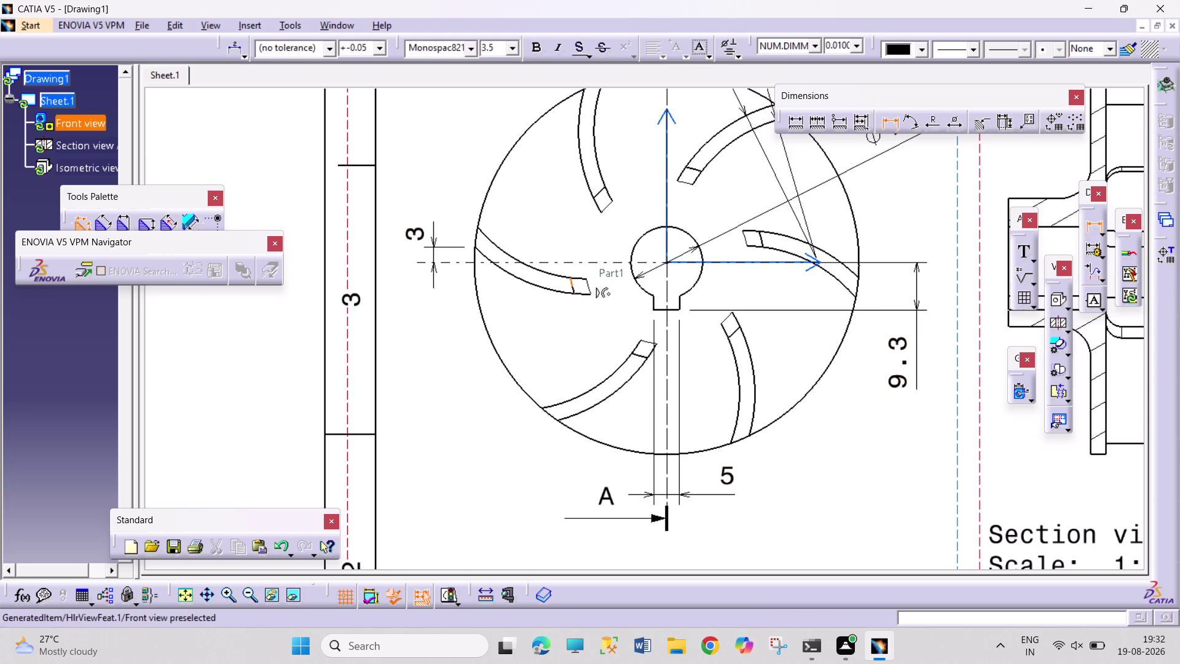
click(572, 278)
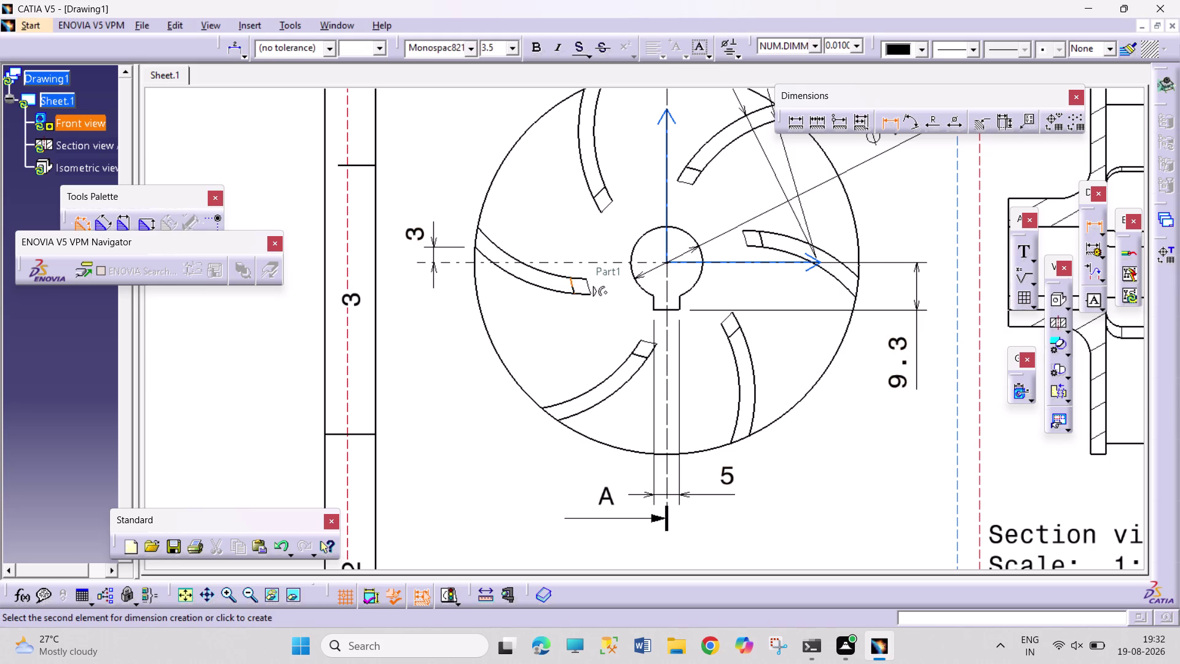
click(589, 262)
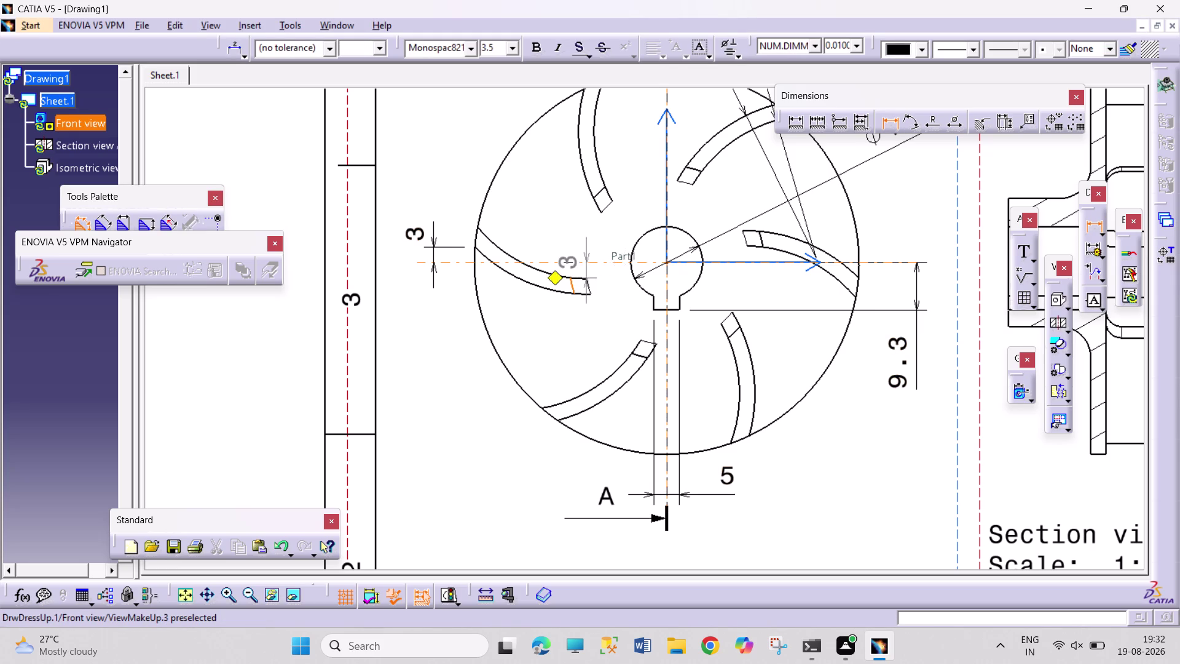
click(433, 292)
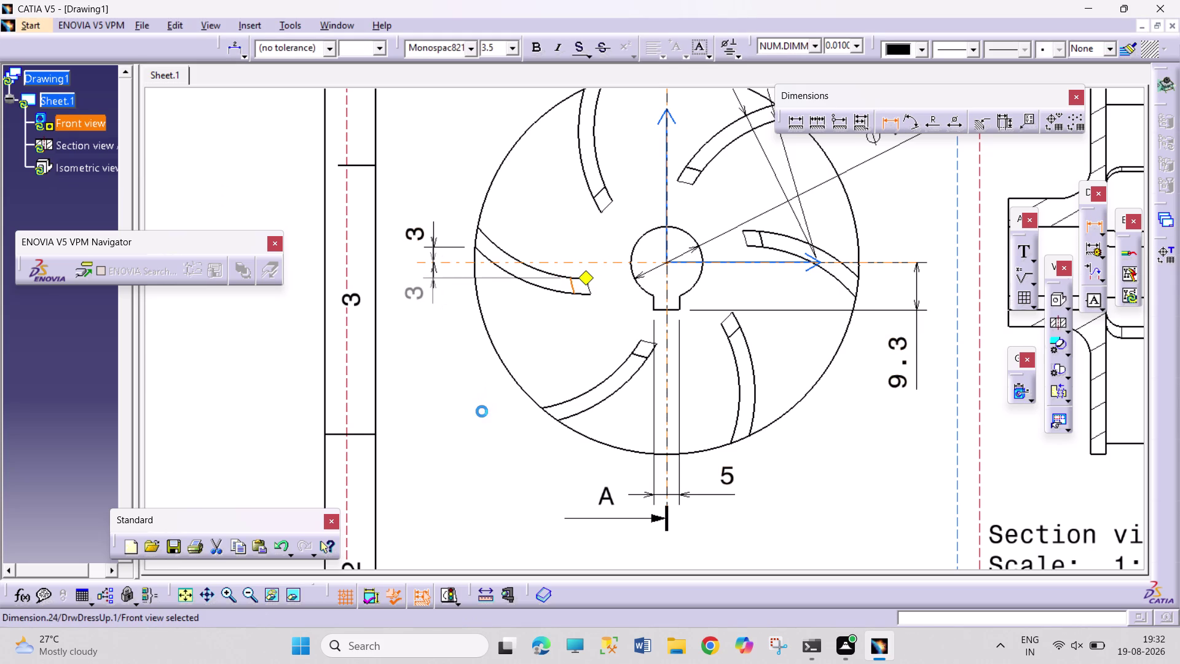
click(482, 411)
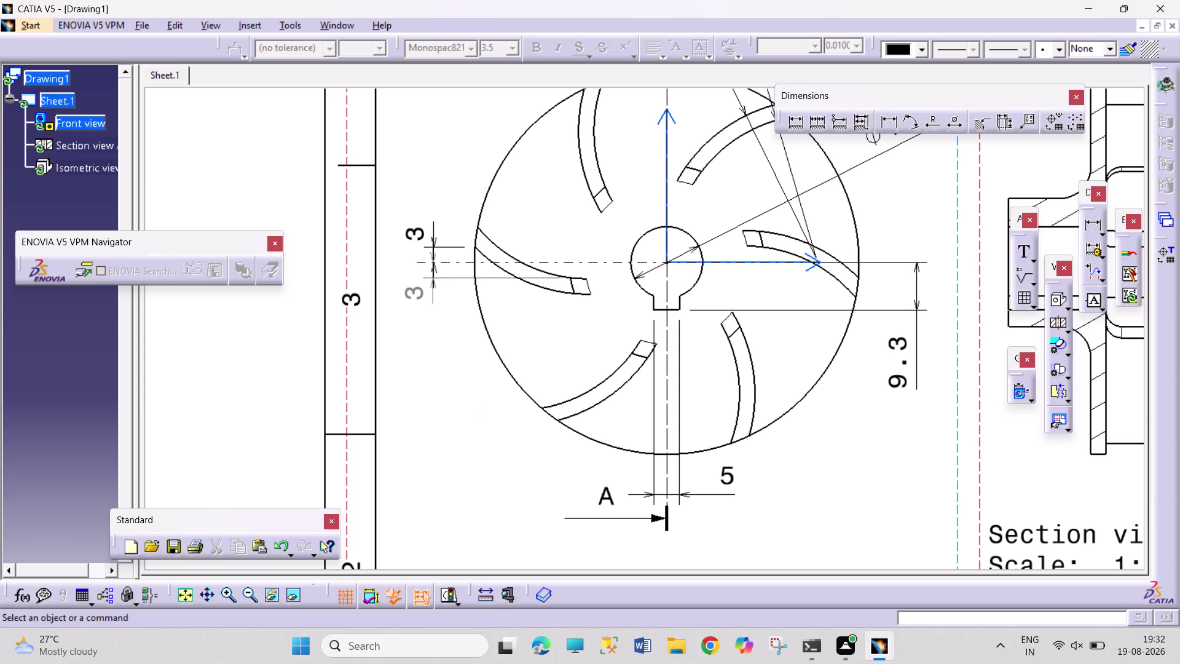
middle_drag(892, 490, 836, 496)
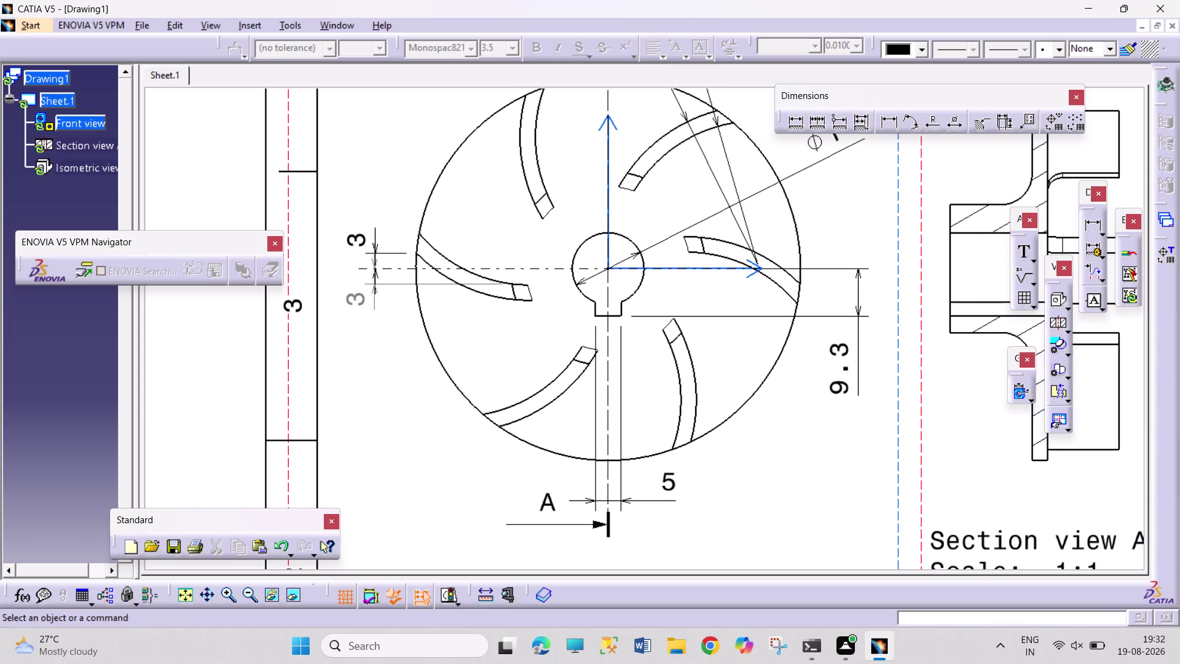
Add an R16 radius dimension to the hub arc and swing it around the hub.
click(930, 128)
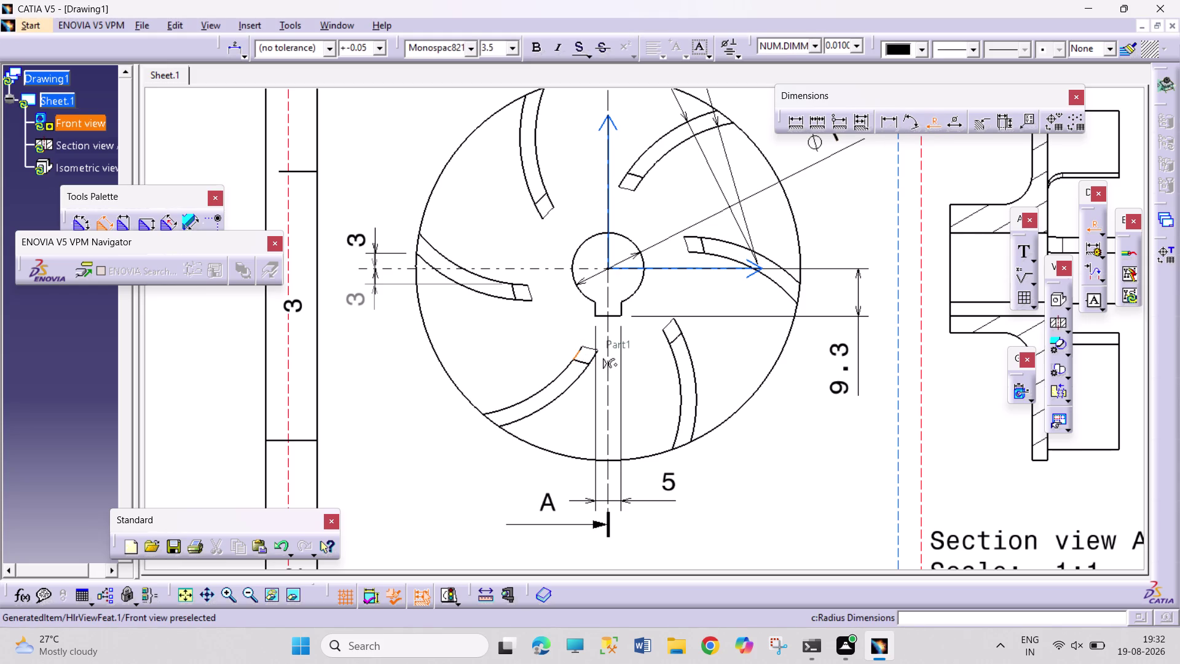
click(590, 347)
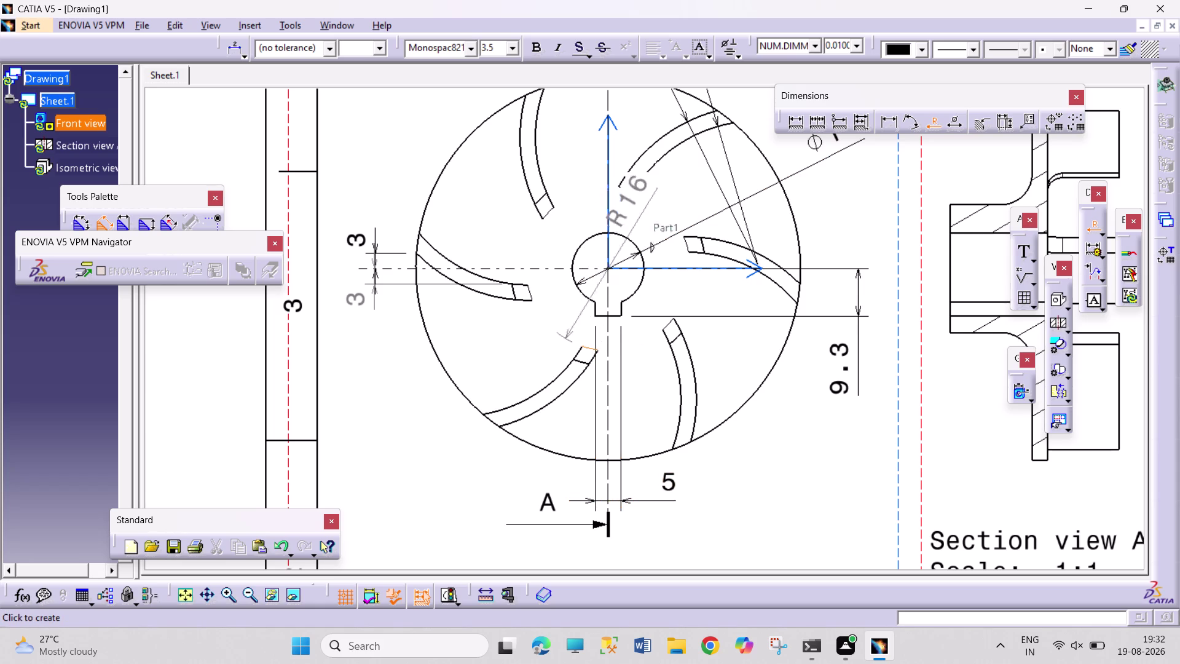
click(597, 316)
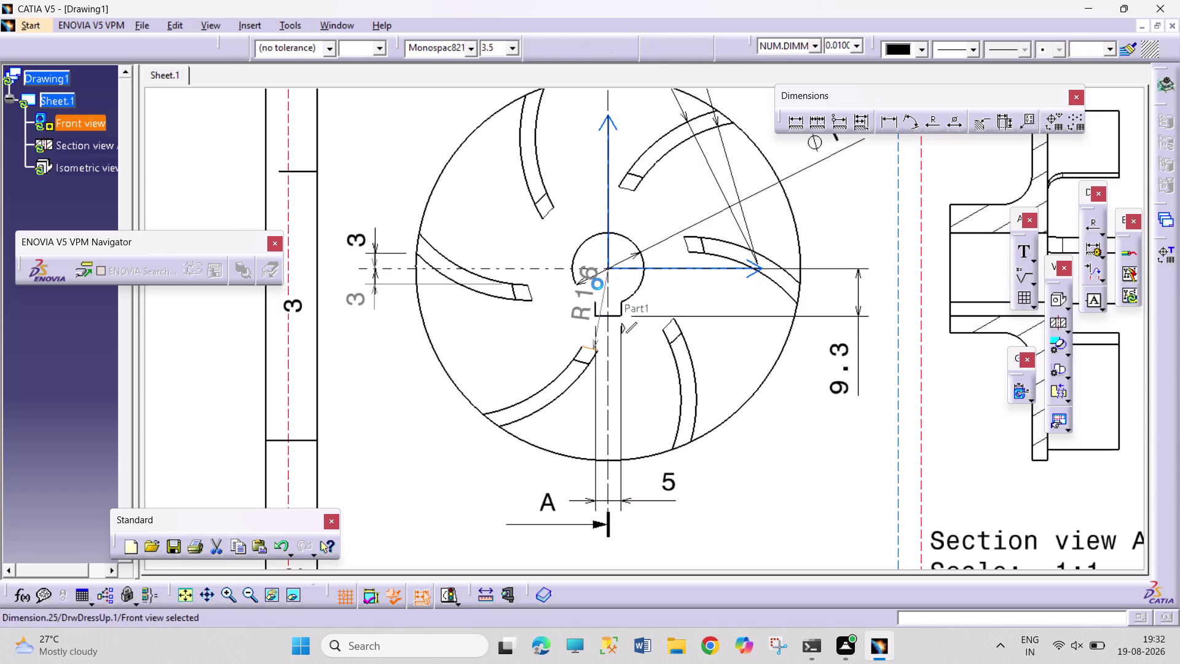
drag(585, 287, 593, 316)
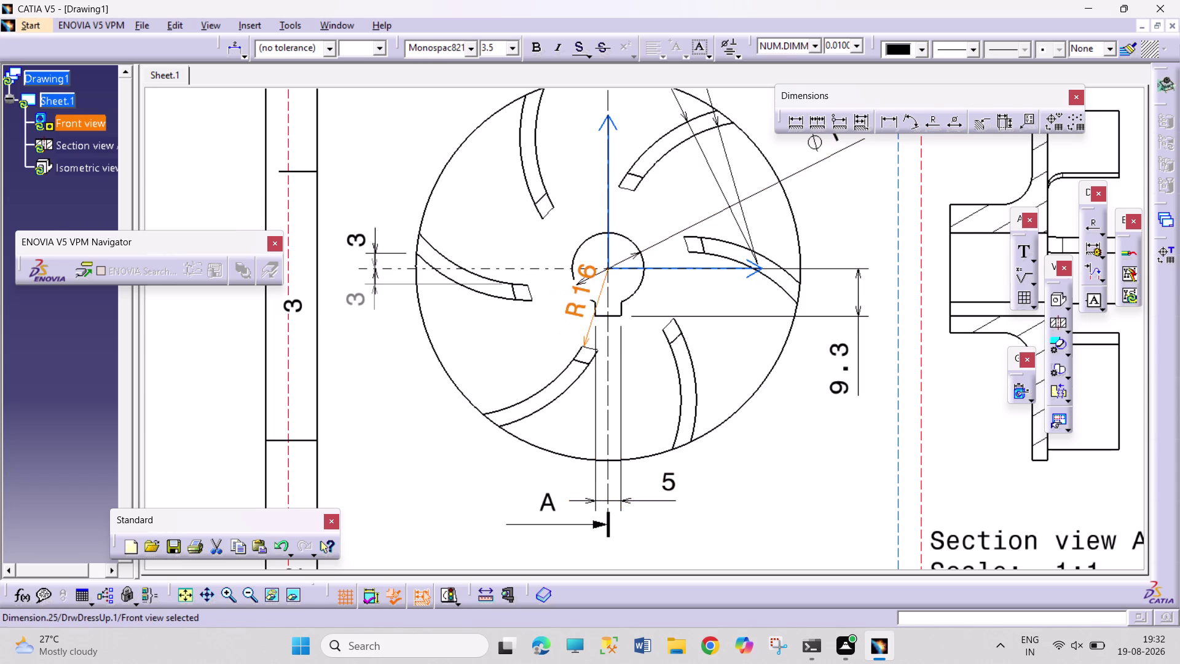
drag(593, 317, 597, 319)
drag(588, 259, 589, 274)
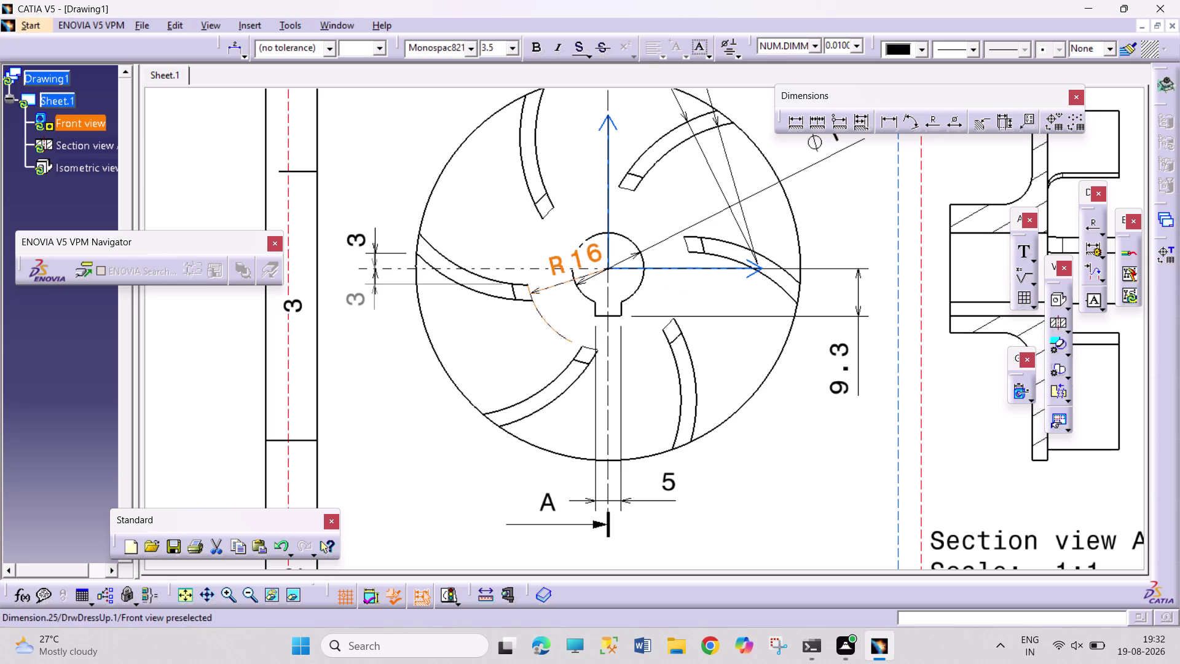
drag(590, 275, 588, 230)
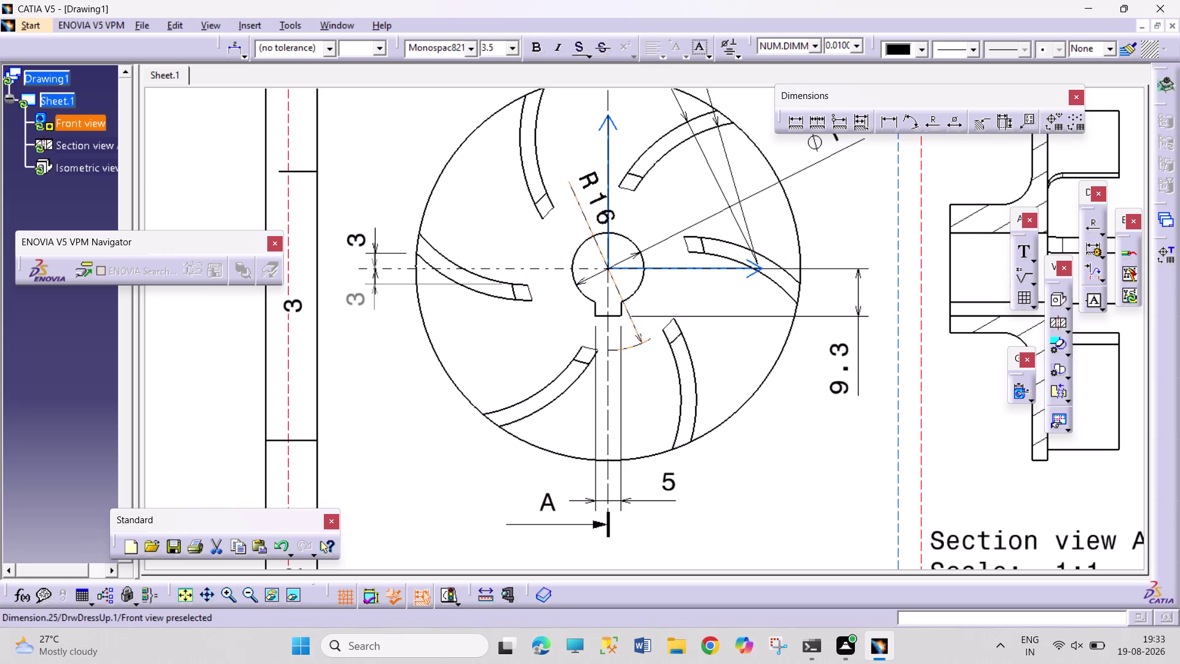
drag(588, 230, 579, 228)
click(807, 443)
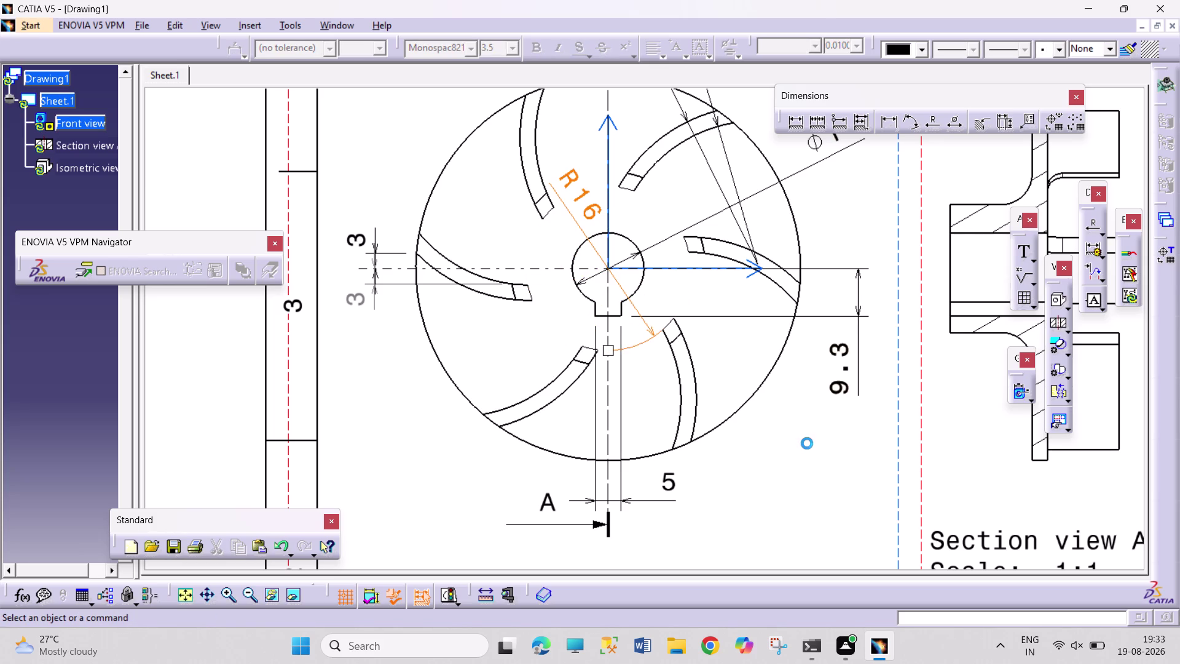
Move the R16 label out beyond the hub toward the lower right.
drag(649, 329, 660, 328)
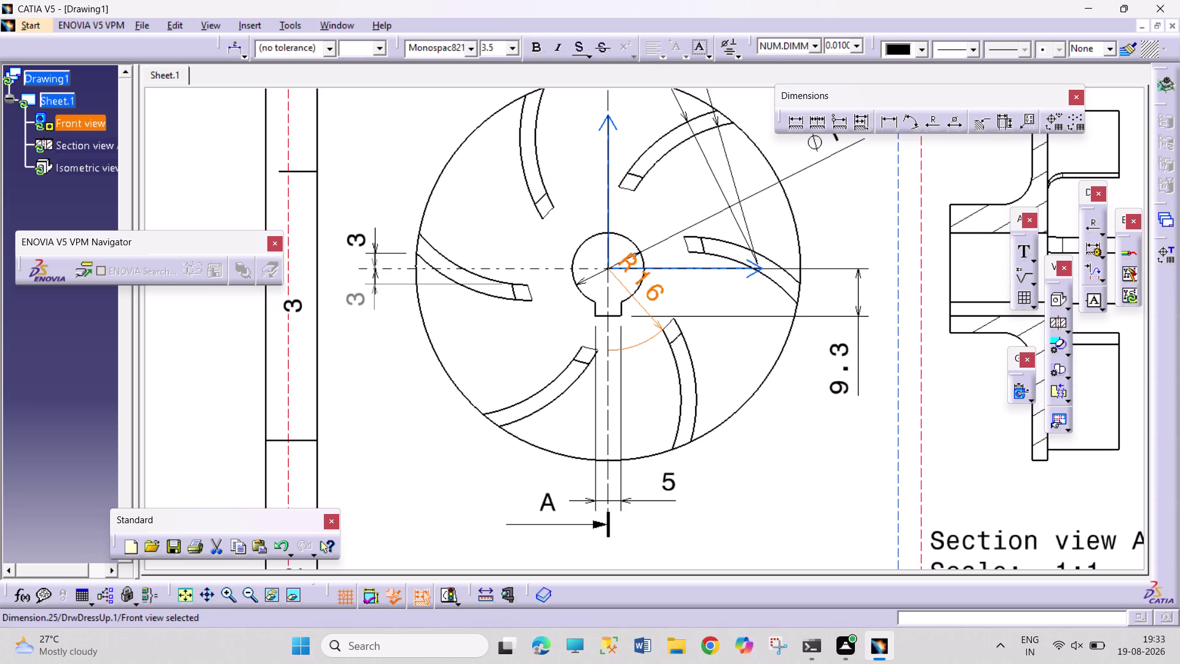
drag(660, 328, 671, 327)
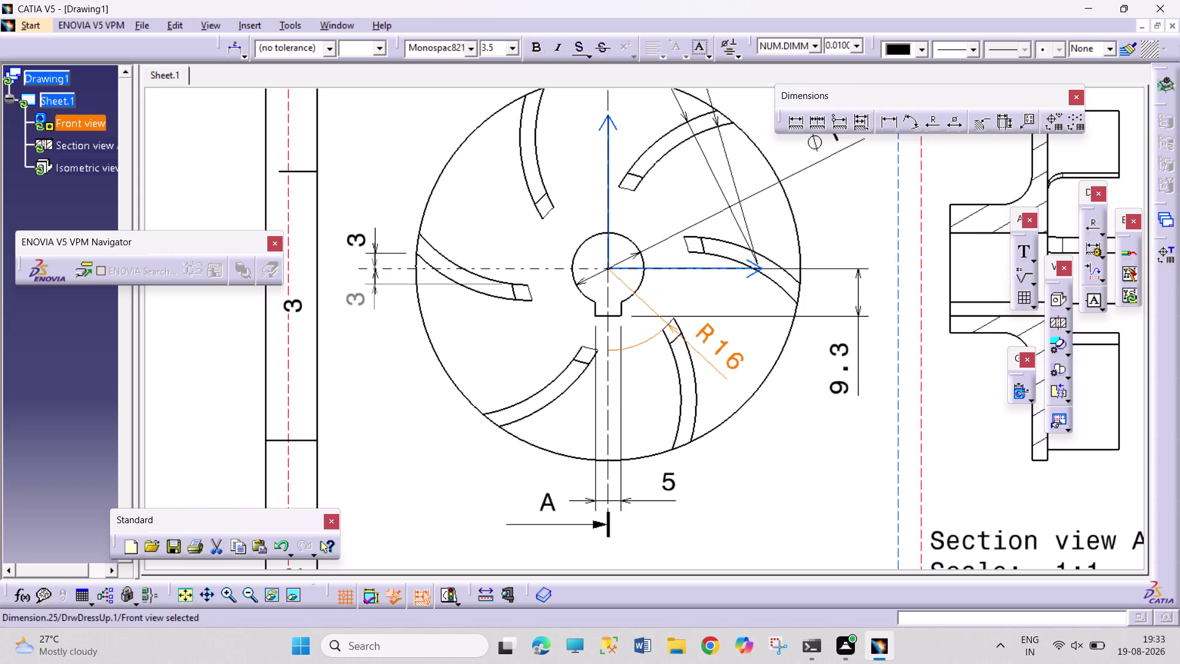
drag(671, 326, 670, 326)
click(790, 432)
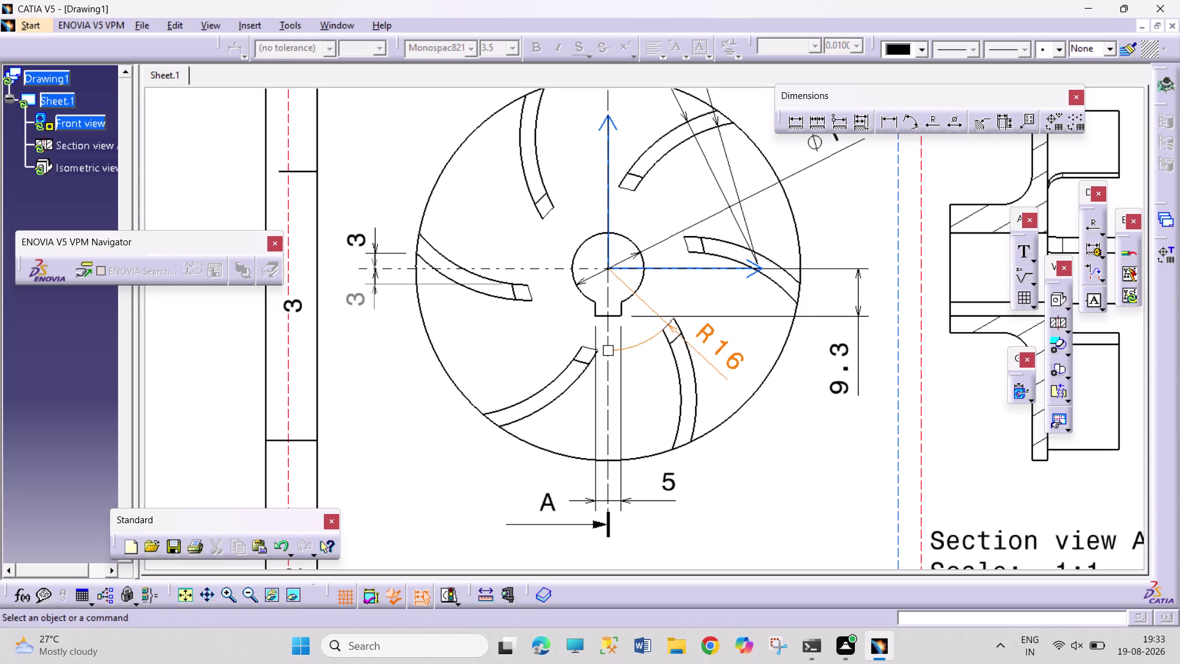
middle_drag(799, 430, 790, 523)
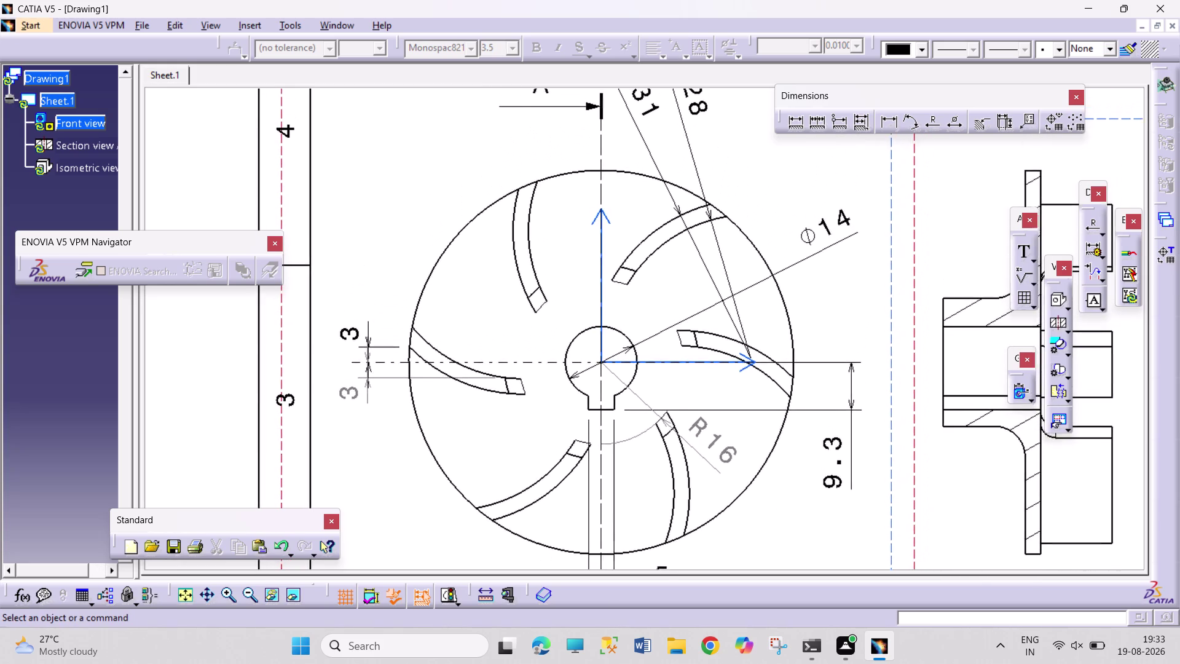
Delete the R16 dimension and add a new R16 radius dimension placed near the top.
middle_drag(789, 523, 797, 555)
right_click(727, 485)
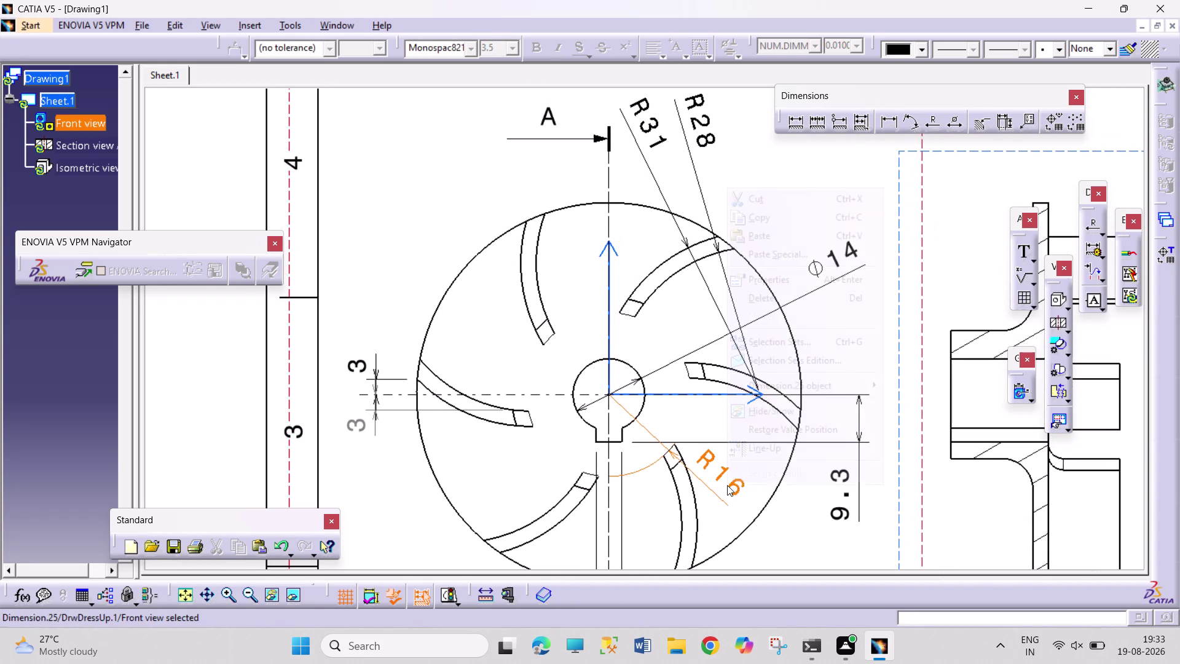
click(784, 302)
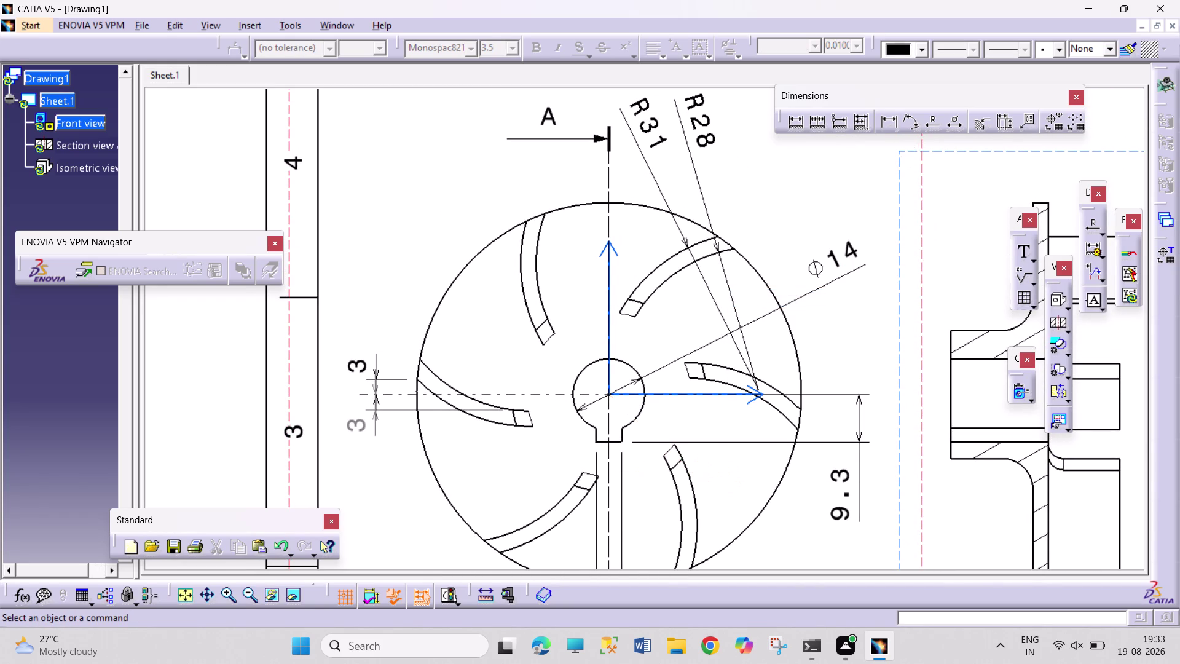
click(933, 127)
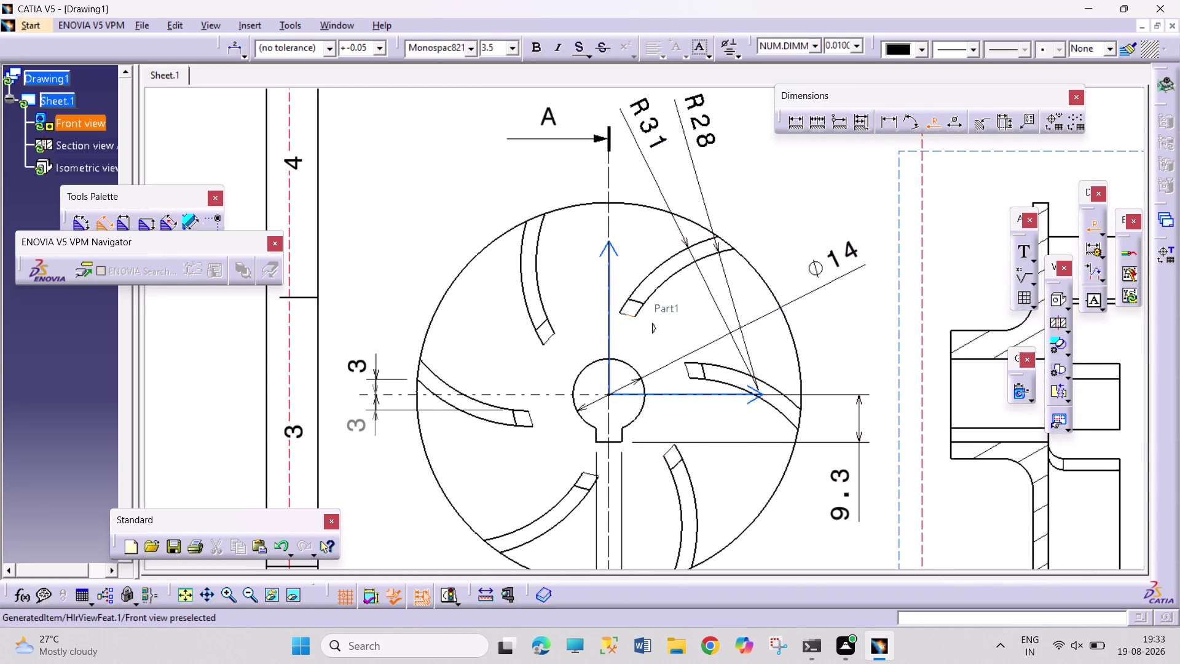
click(630, 314)
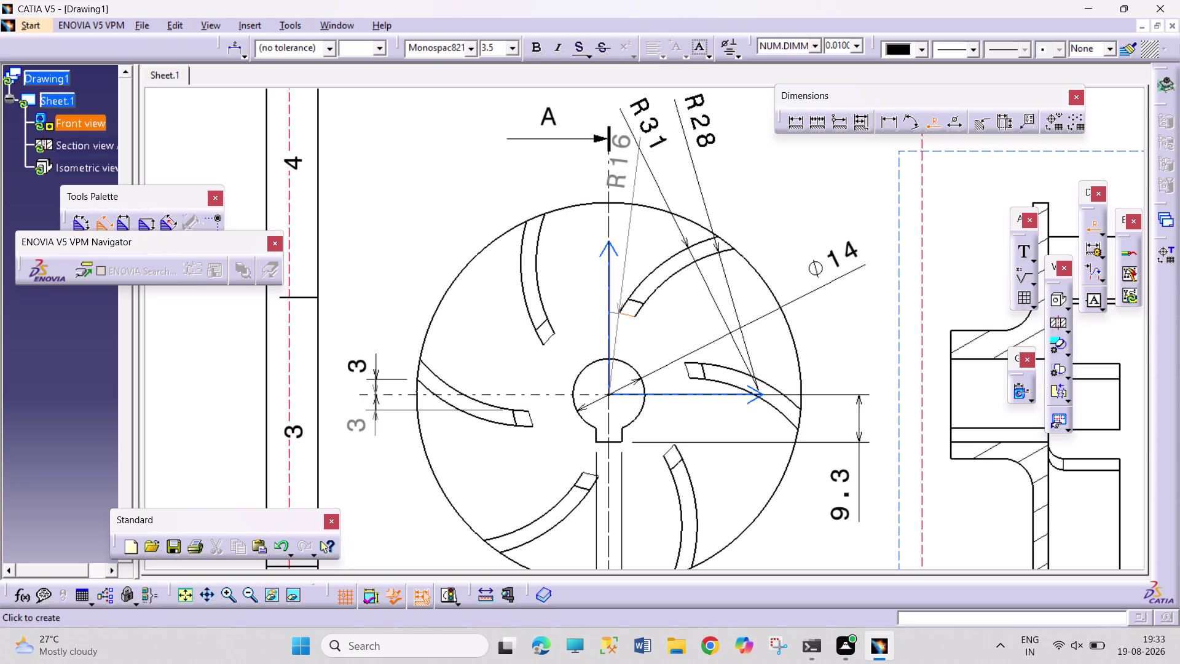
click(661, 199)
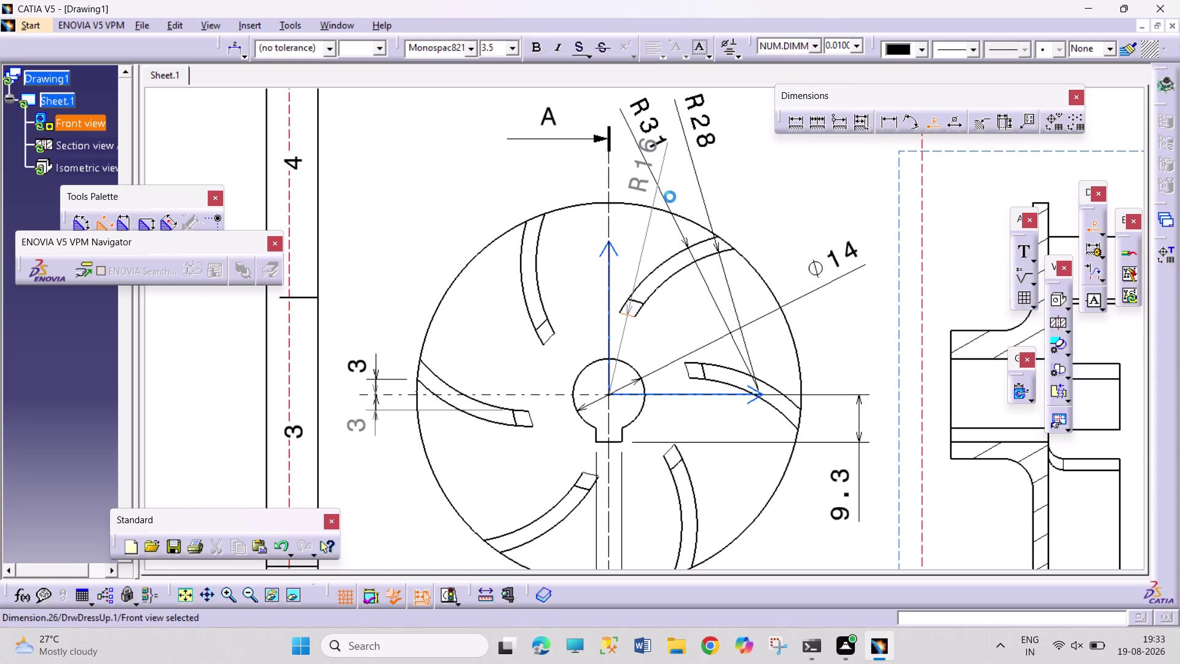
Drag the R31 label higher and move the R16 label to the upper left.
drag(709, 133, 743, 142)
drag(650, 126, 696, 129)
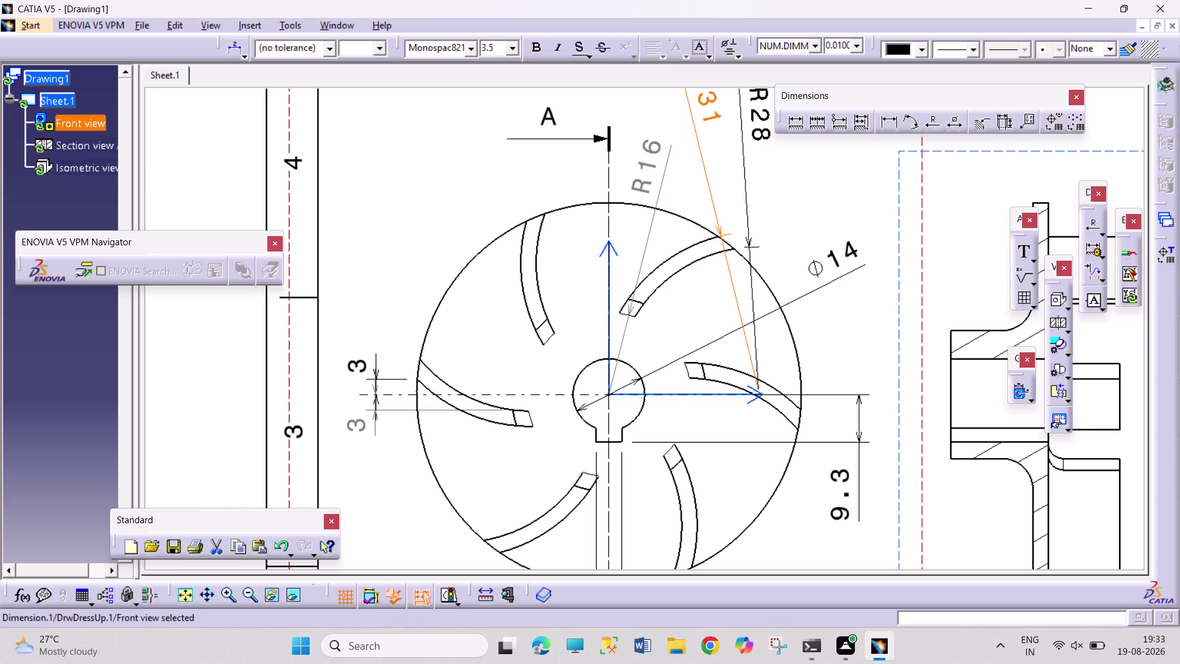
drag(697, 129, 689, 128)
drag(656, 154, 495, 181)
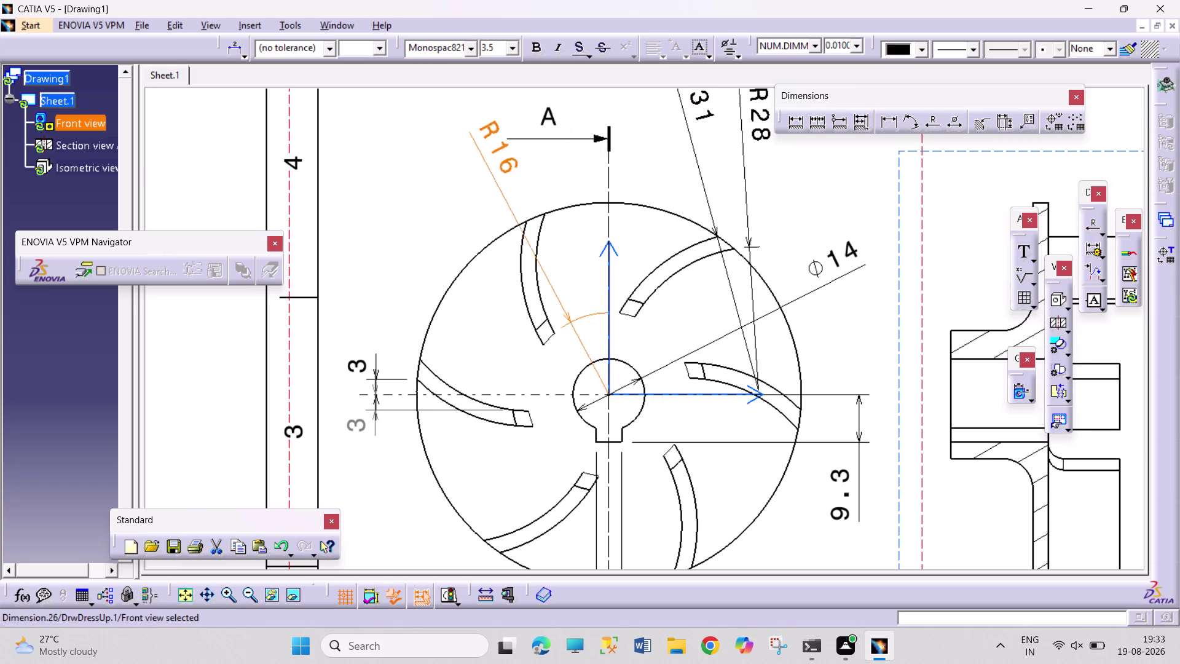
drag(495, 181, 426, 220)
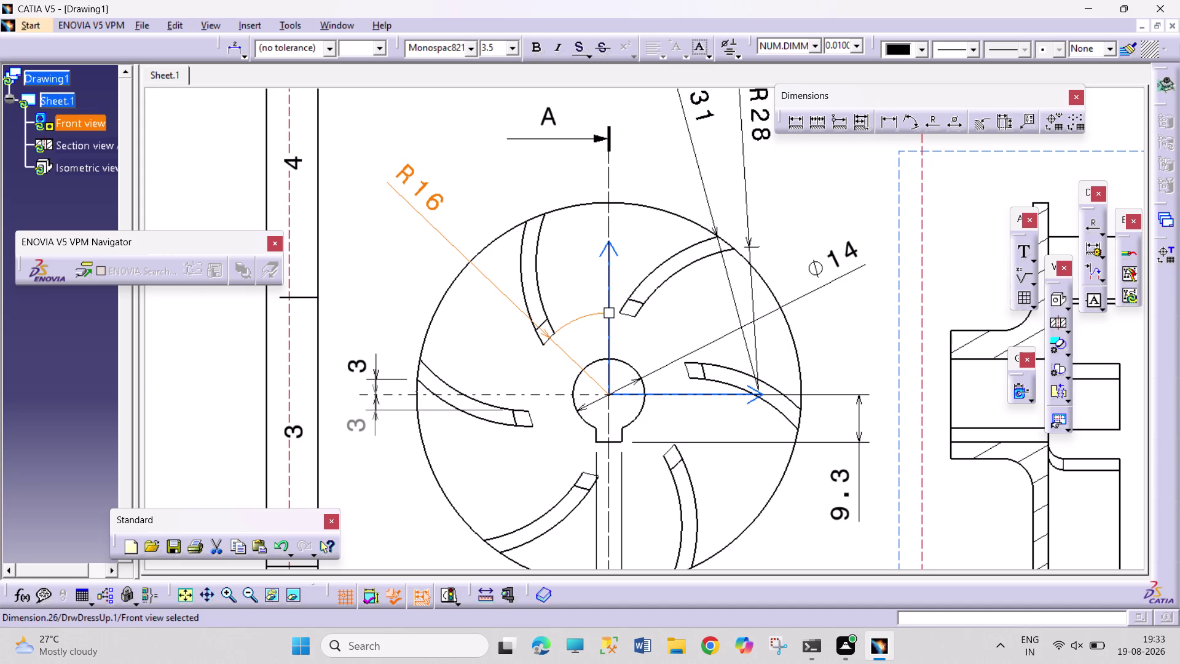
right_click(411, 180)
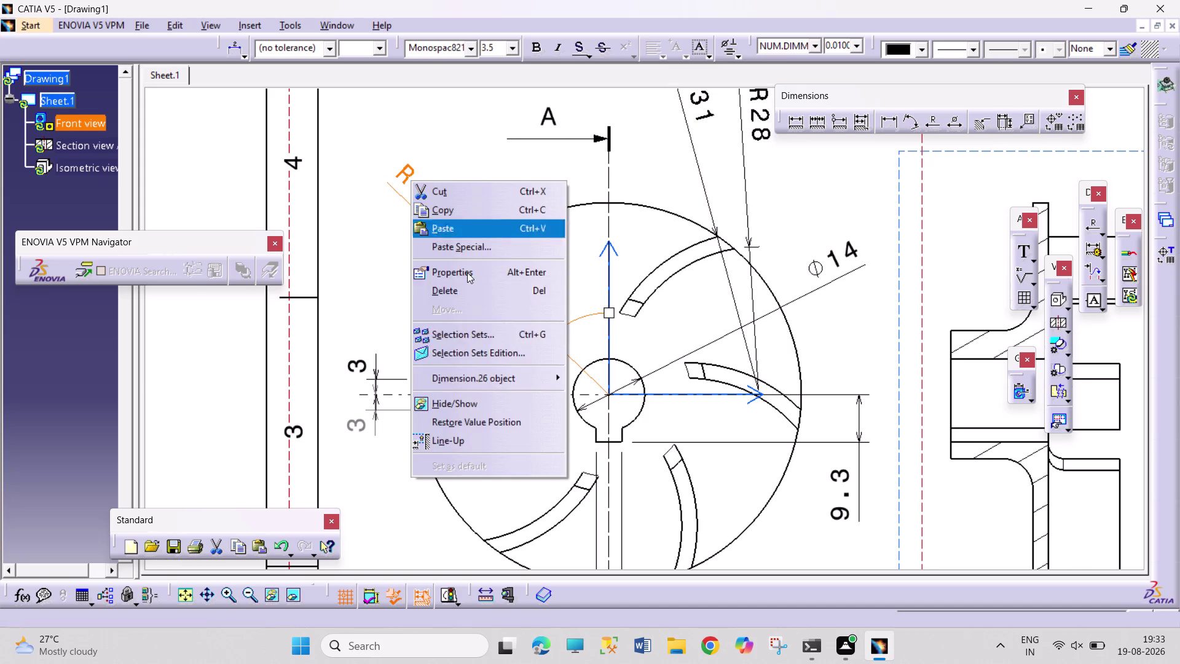
Delete the R16 dimension and reposition the R31 and R28 labels.
click(511, 286)
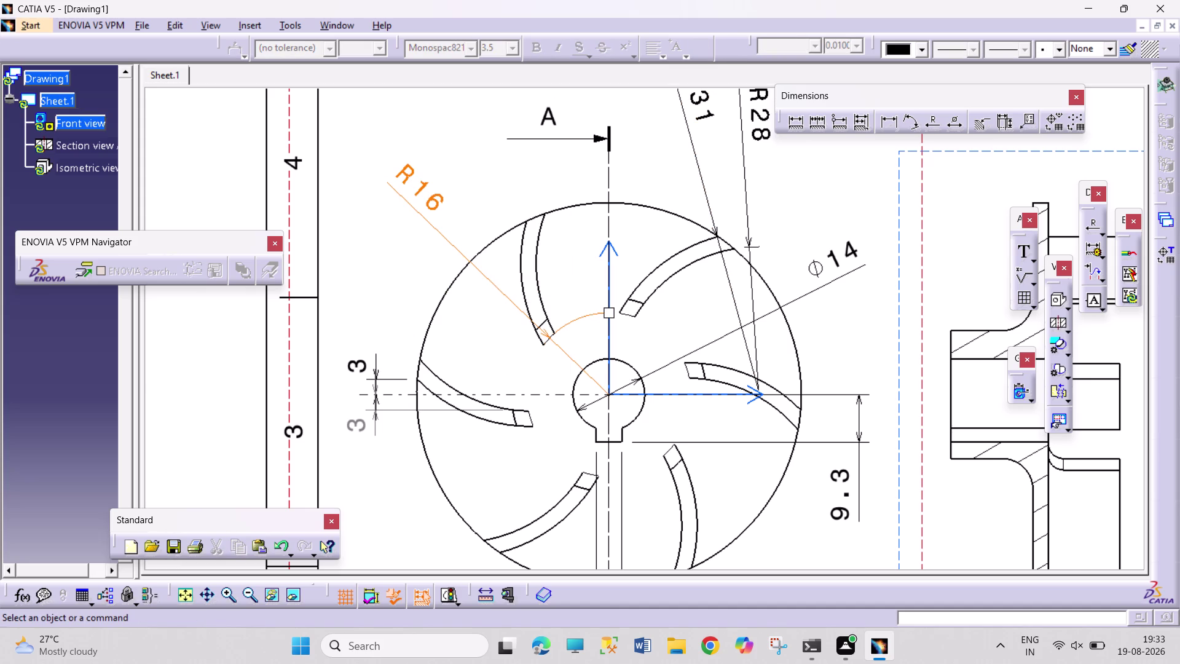
drag(699, 110, 655, 129)
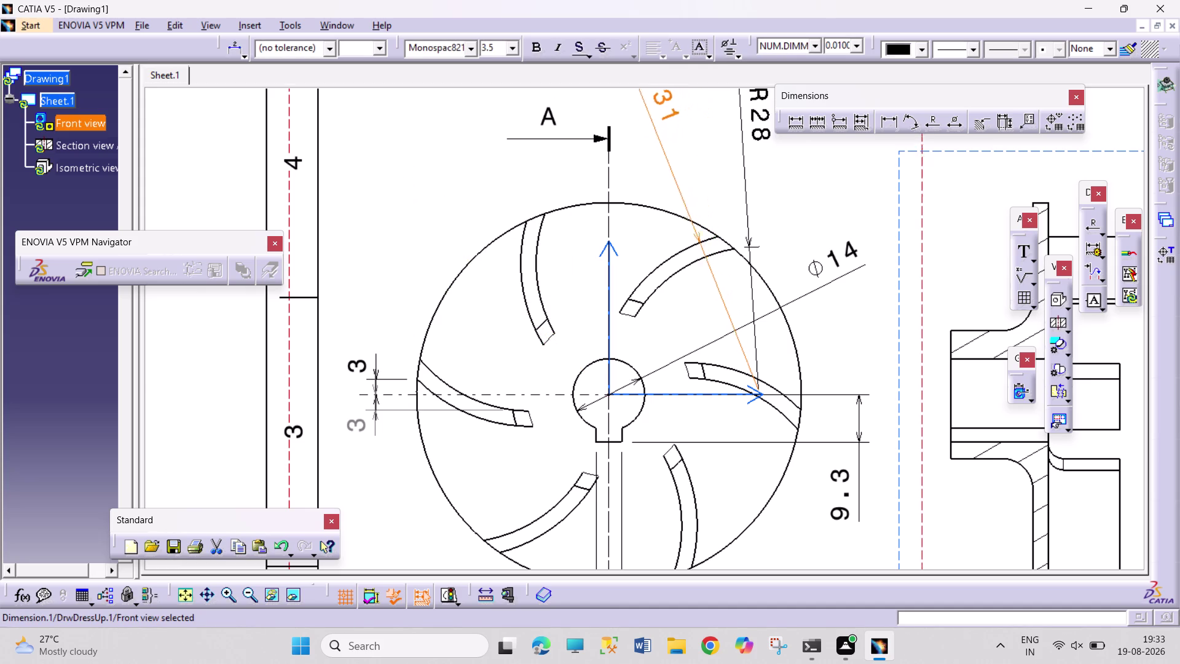
drag(654, 130, 648, 134)
drag(763, 115, 717, 125)
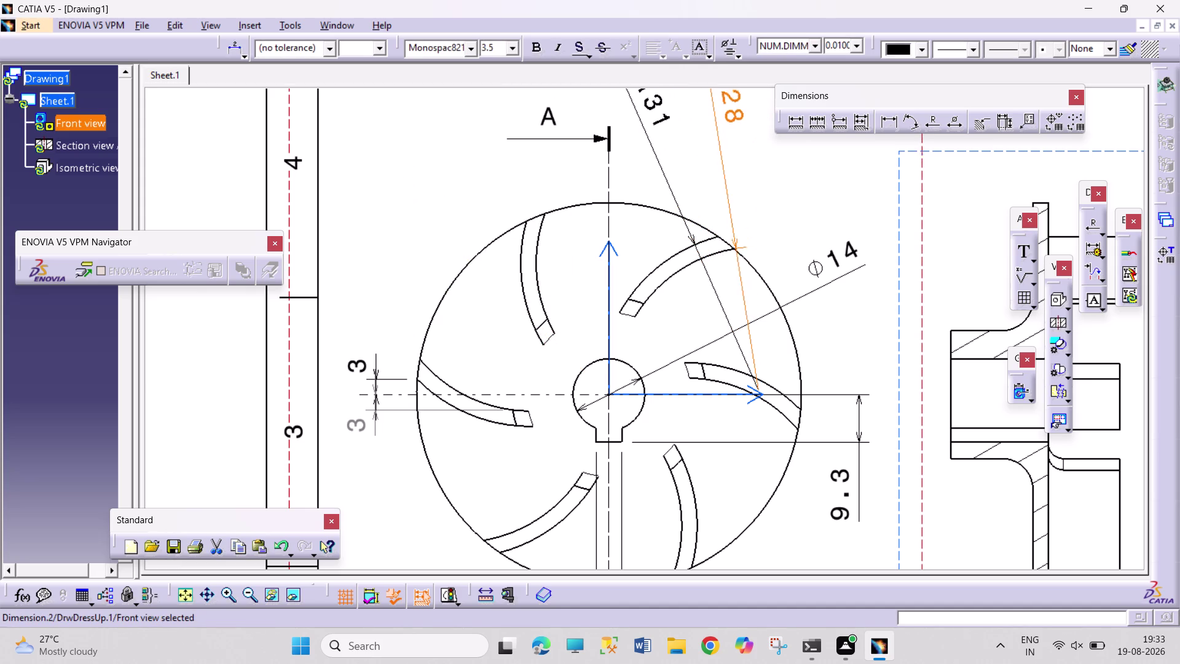
drag(718, 126, 704, 131)
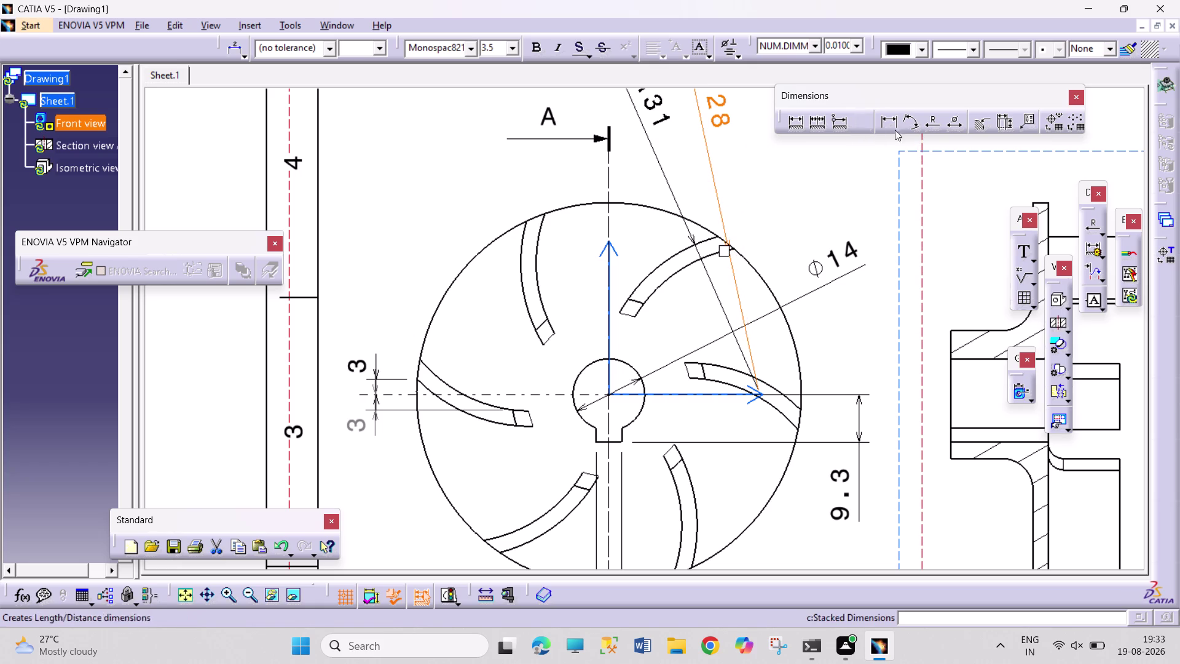
Re-create the R16 radius dimension on the blade arc, placed at the upper left.
click(934, 123)
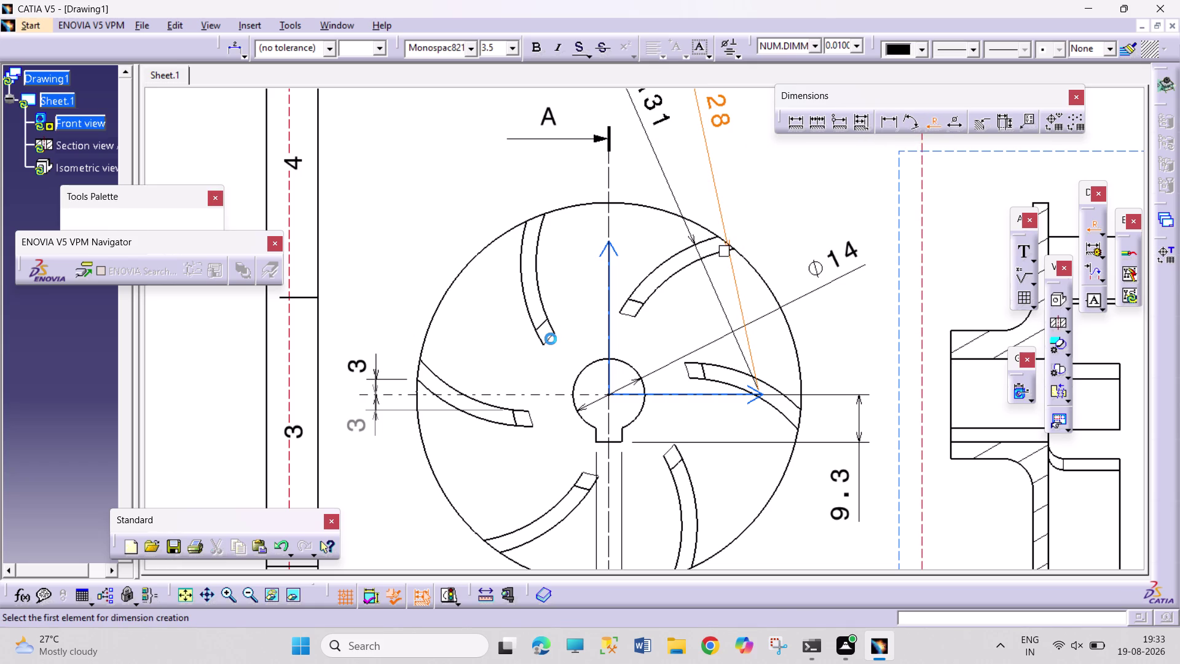
click(549, 335)
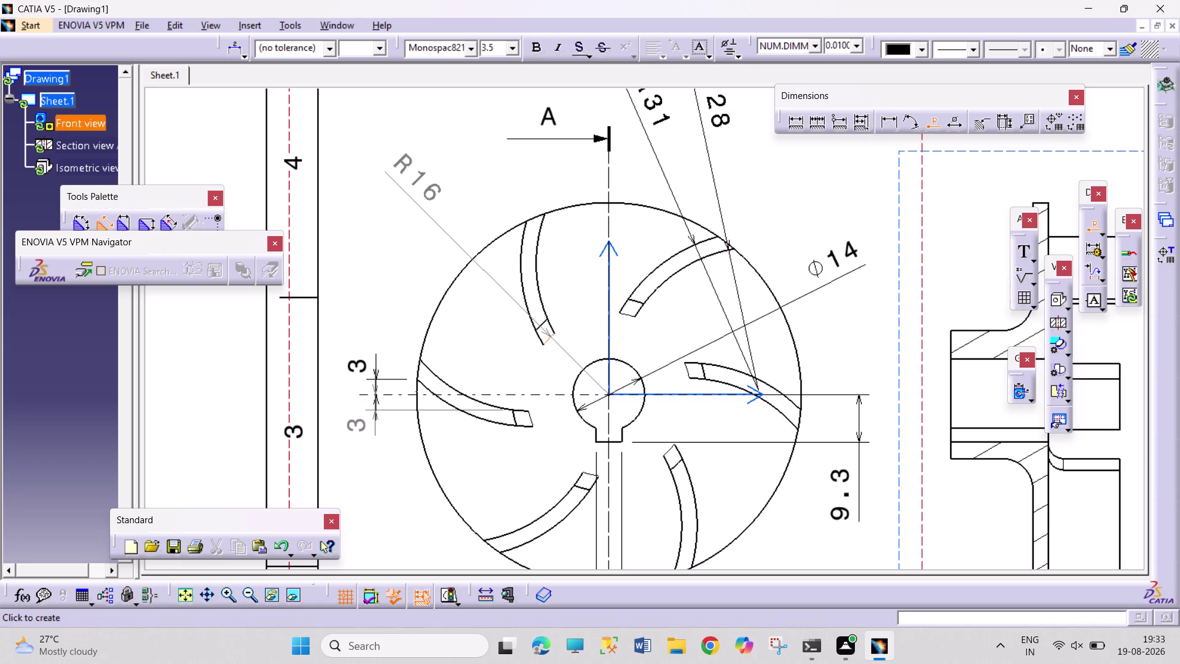
click(424, 211)
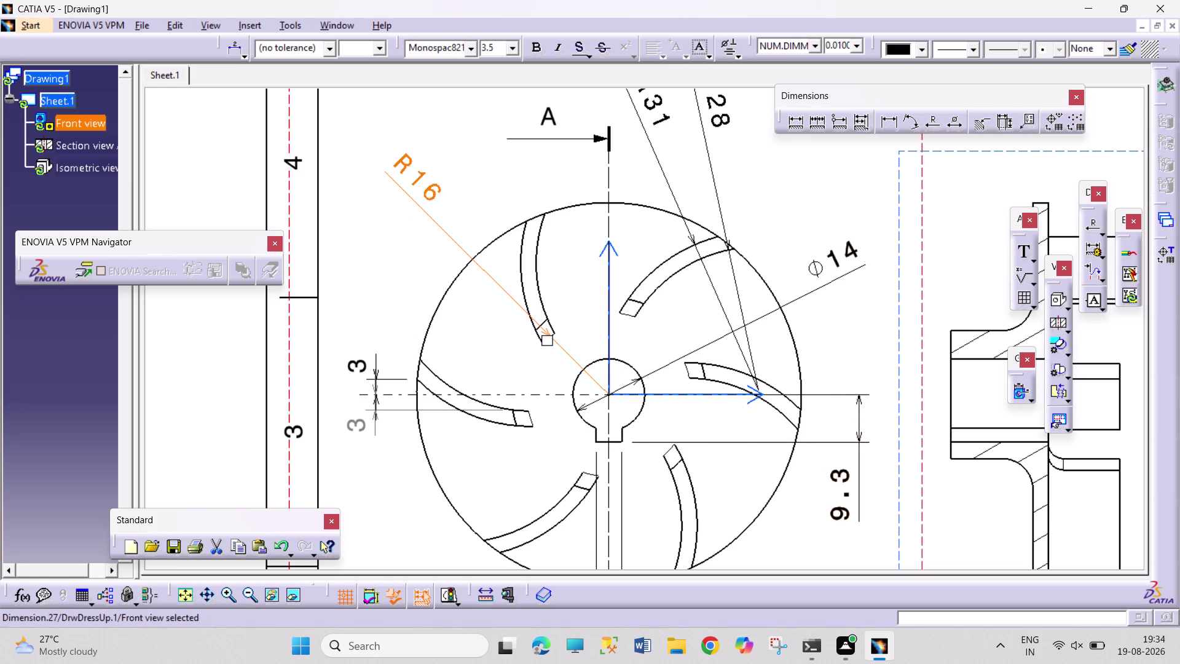
right_click(410, 185)
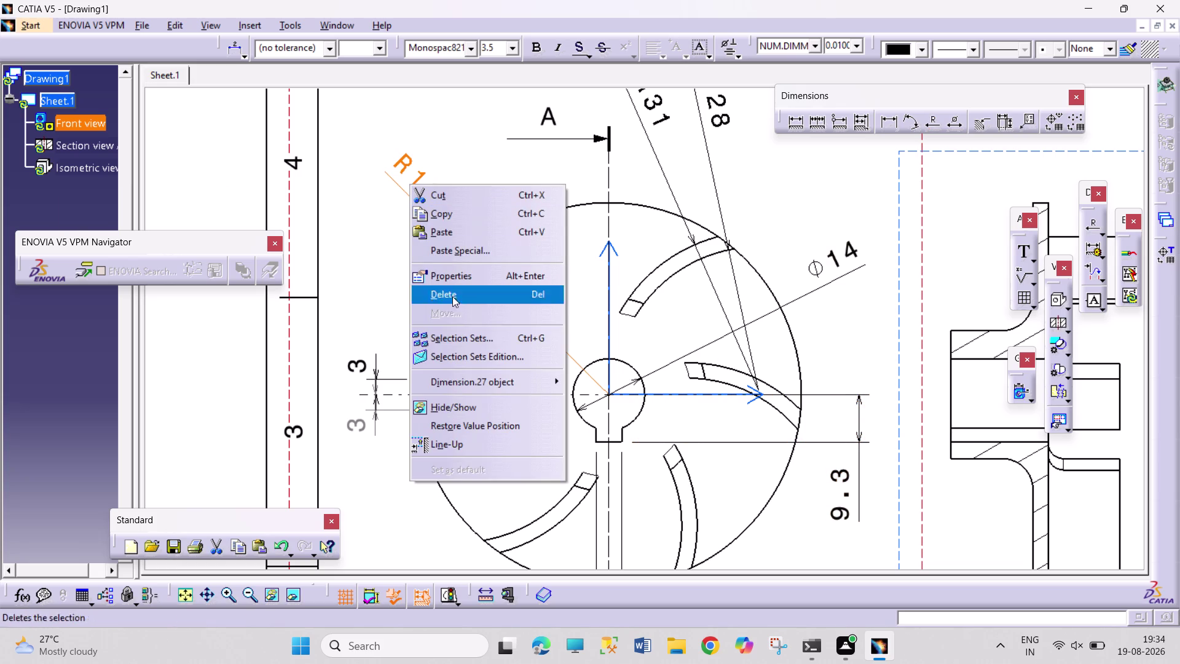
click(344, 17)
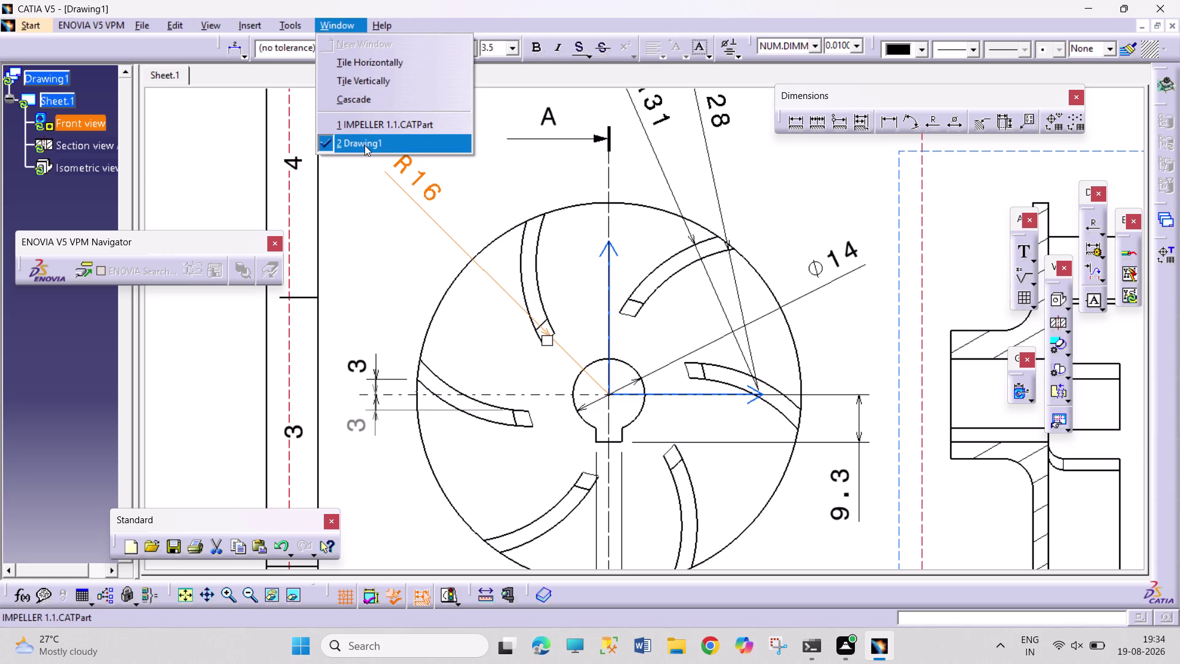
In the impeller part, review the EdgeFillet.1 and EdgeFillet.3 definitions without changes.
click(373, 127)
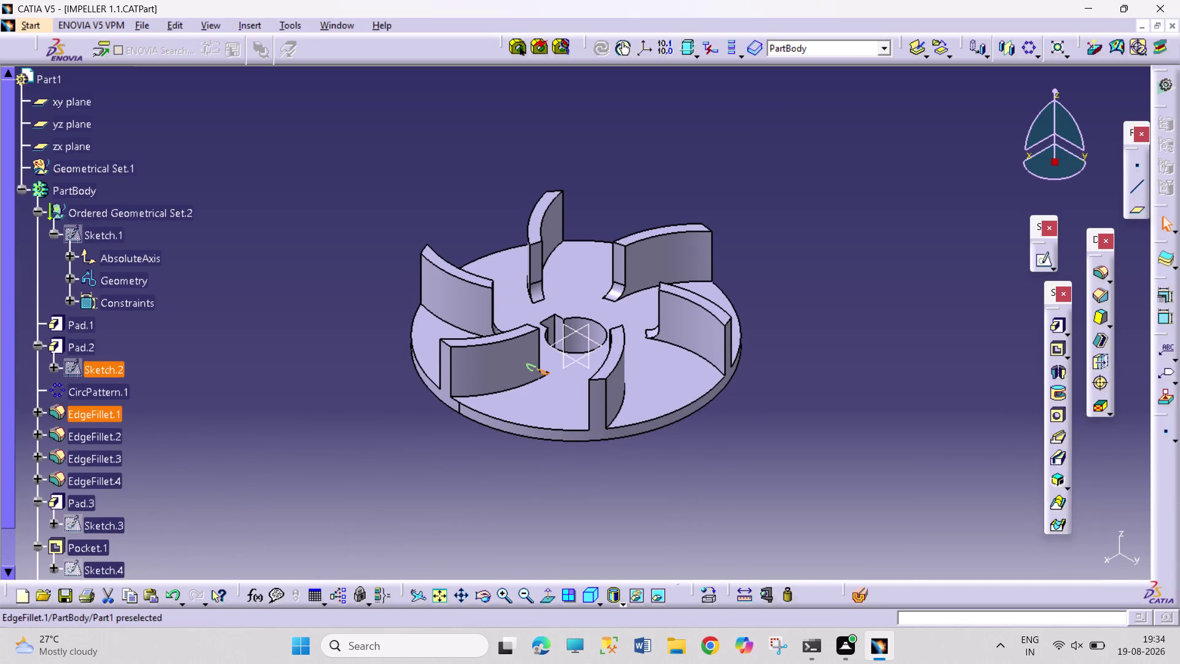
double_click(93, 415)
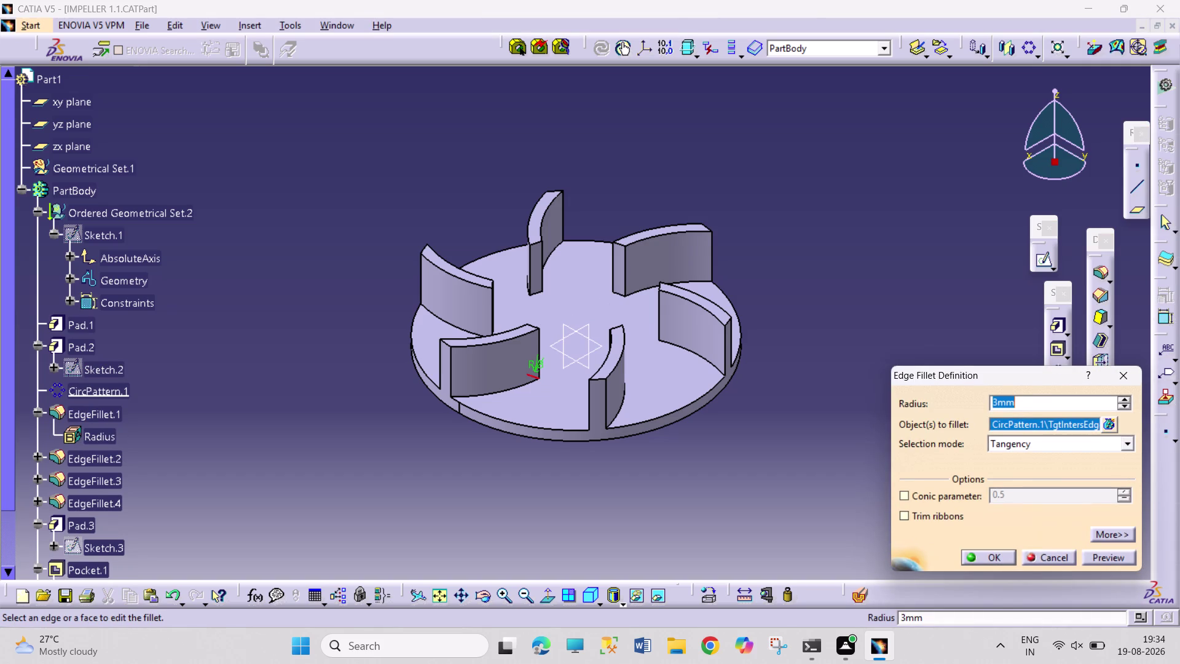
scroll(down, 3)
scroll(down, 3)
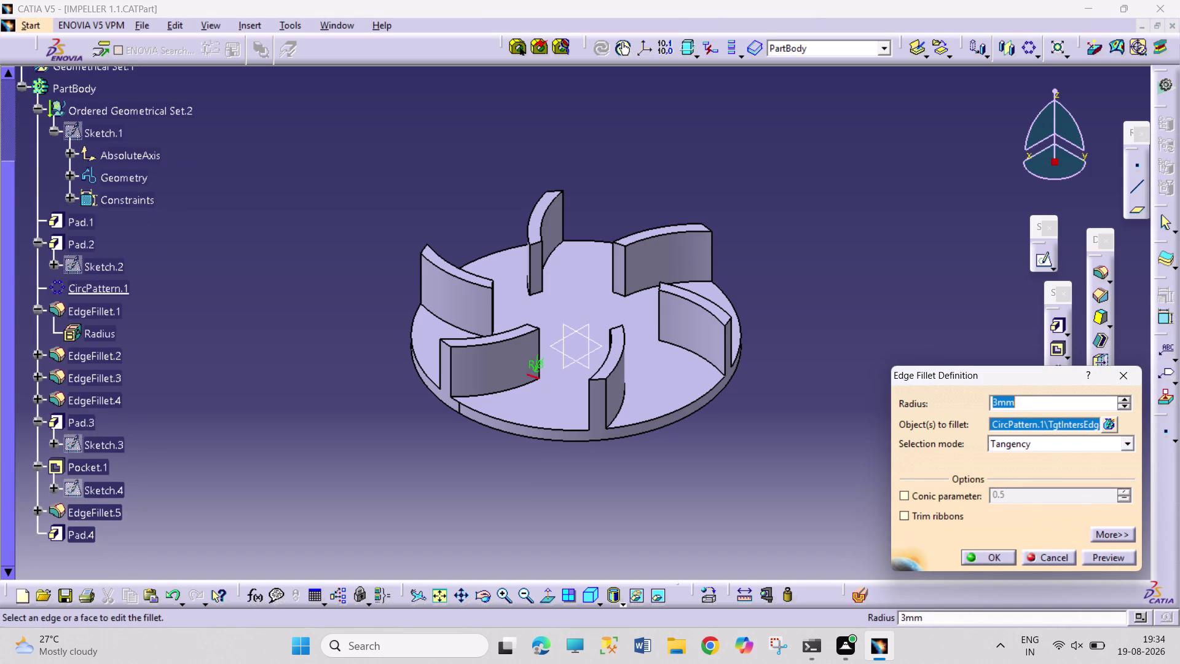
click(377, 504)
click(1058, 557)
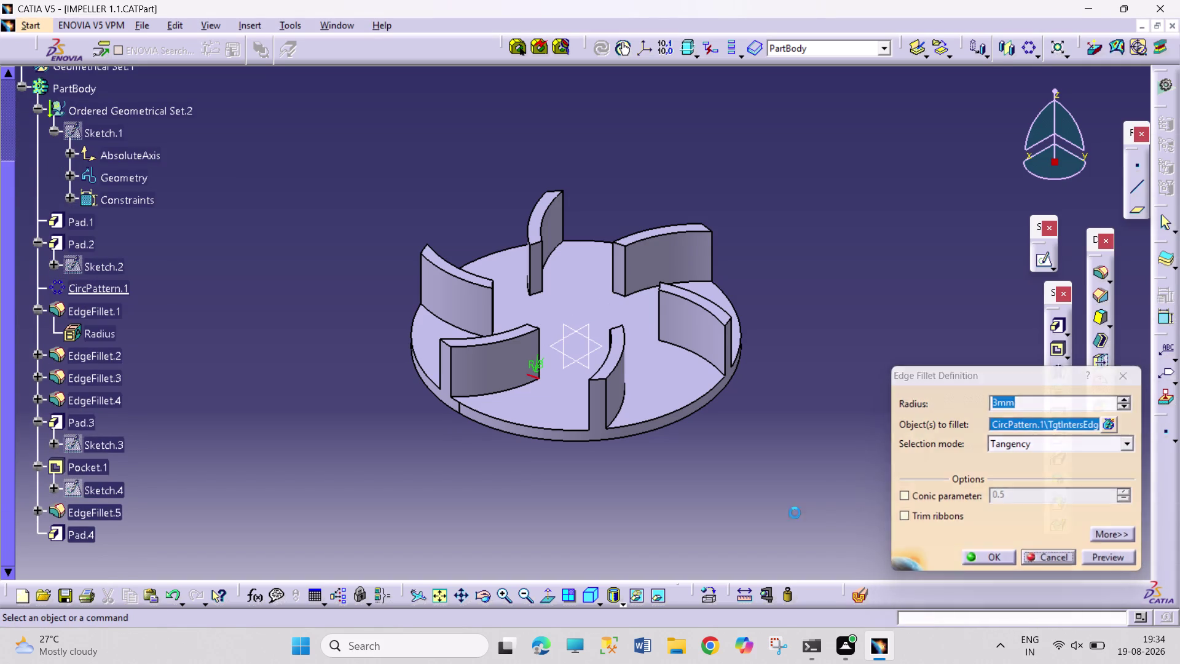
double_click(85, 384)
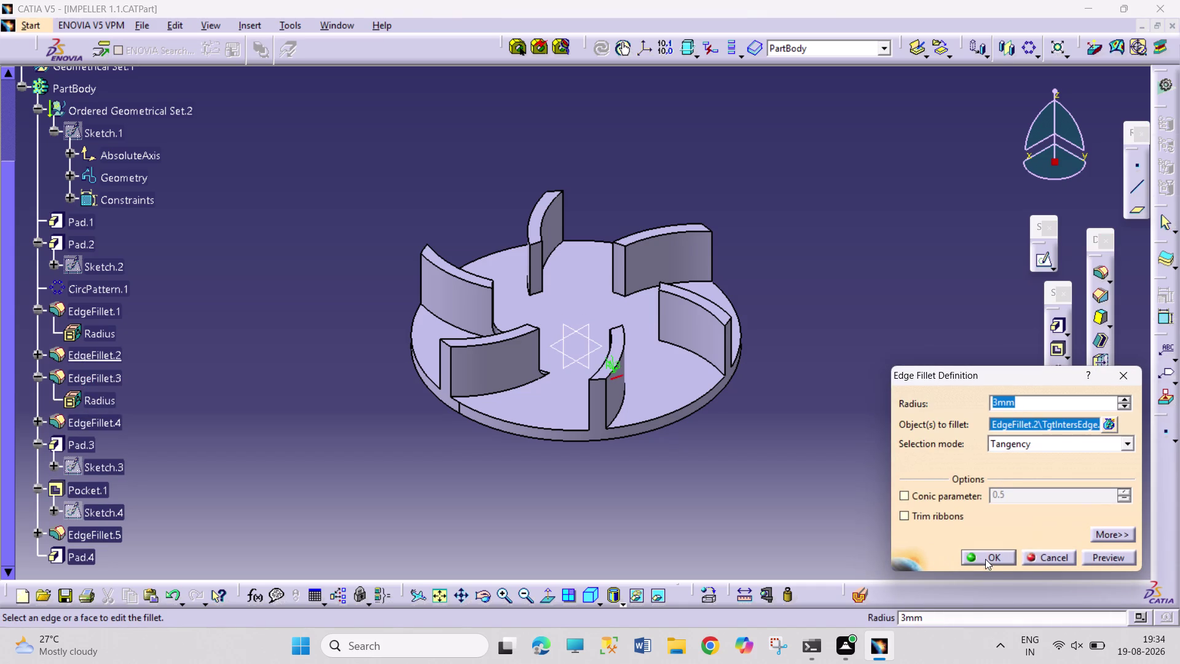
click(1041, 557)
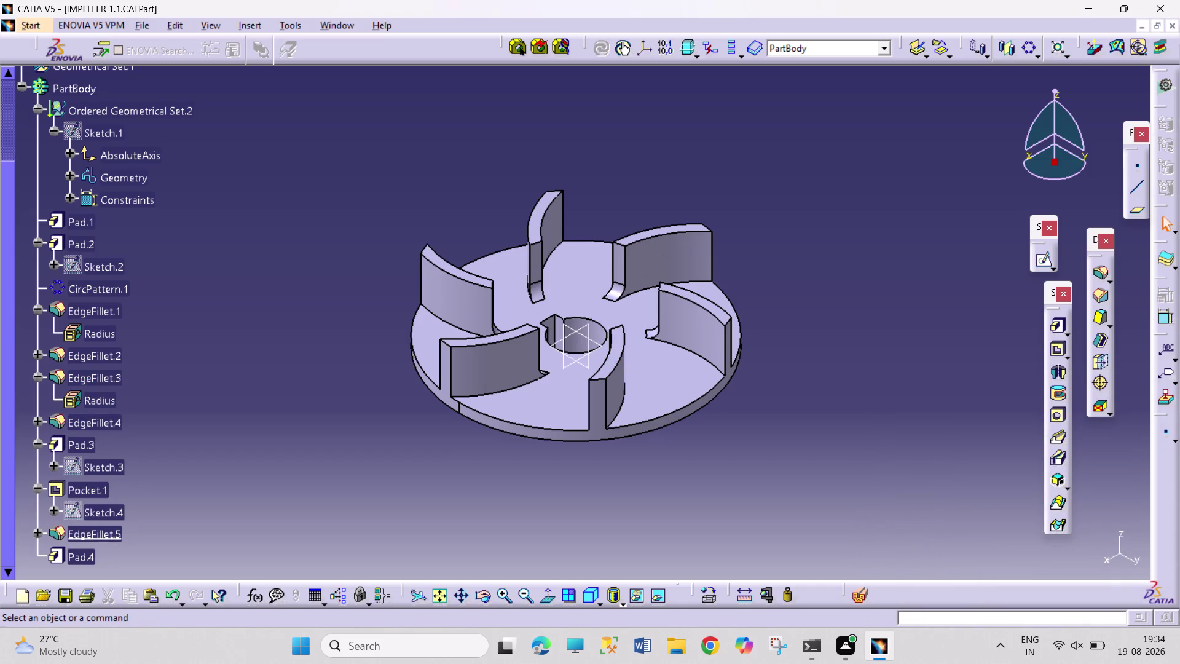
Check the blade arc's R19 radius in Sketch.2, then return to the drawing.
double_click(72, 262)
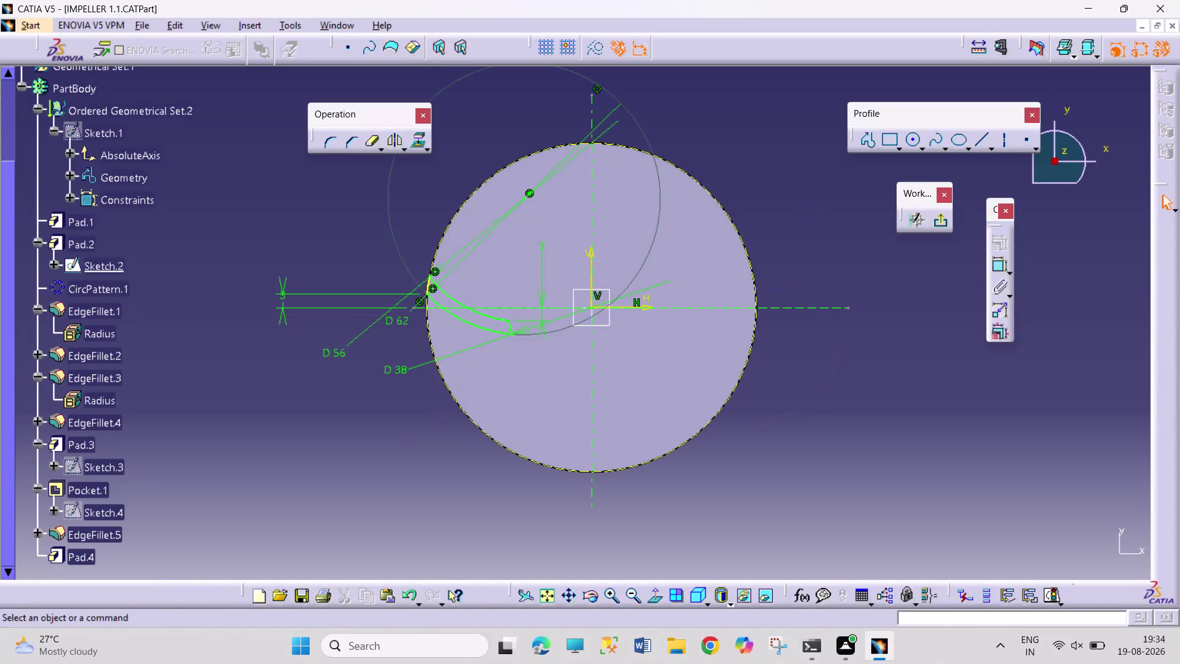
click(996, 267)
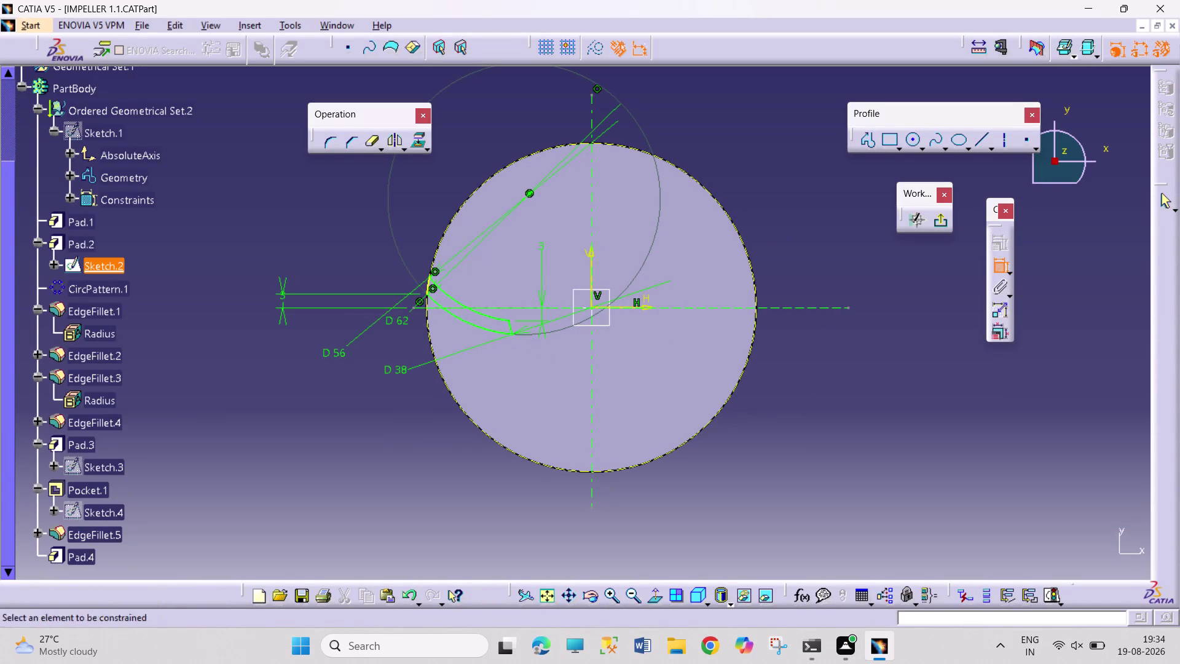
click(511, 328)
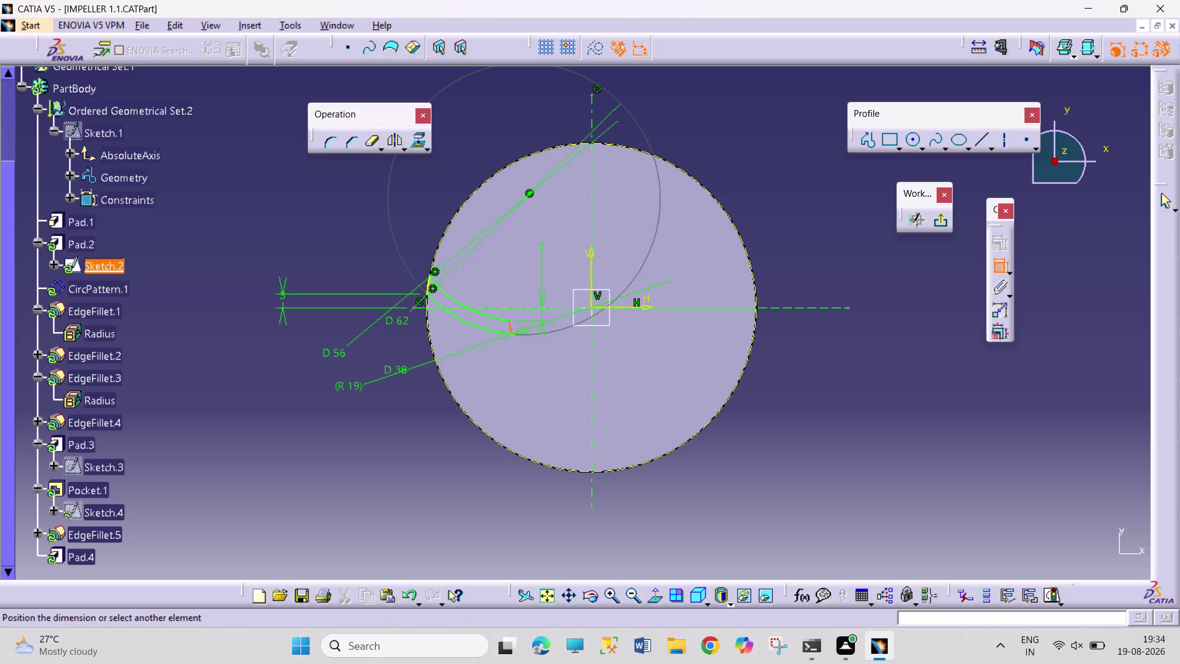
key(Escape)
key(Escape)
key(Escape)
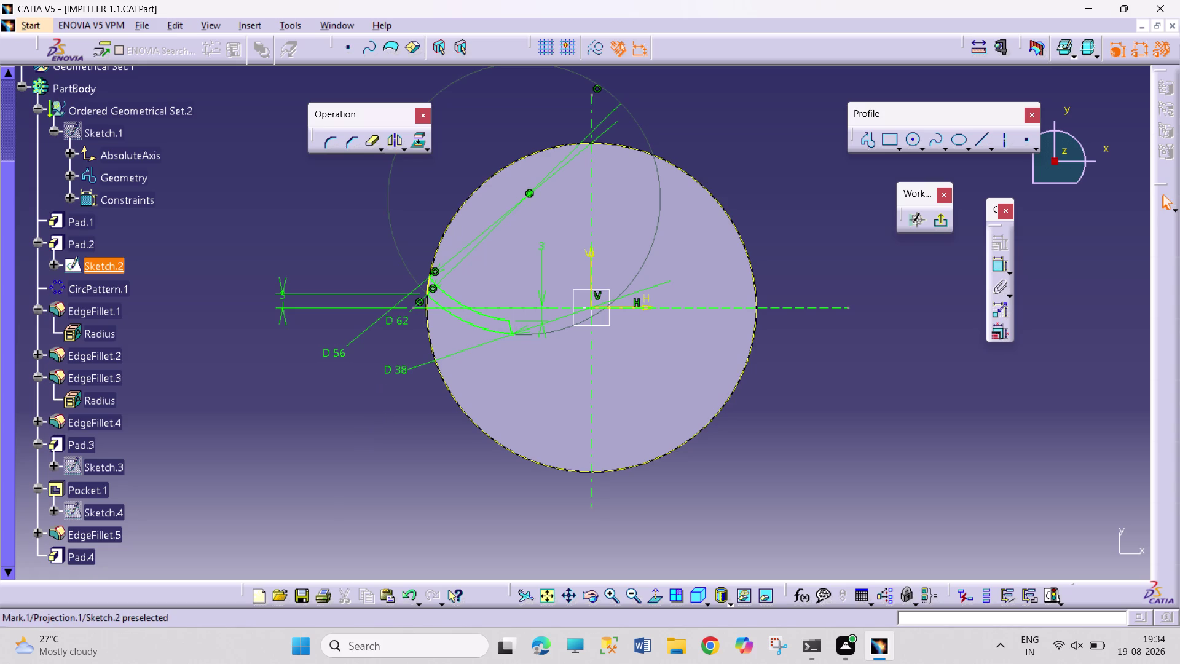
click(945, 223)
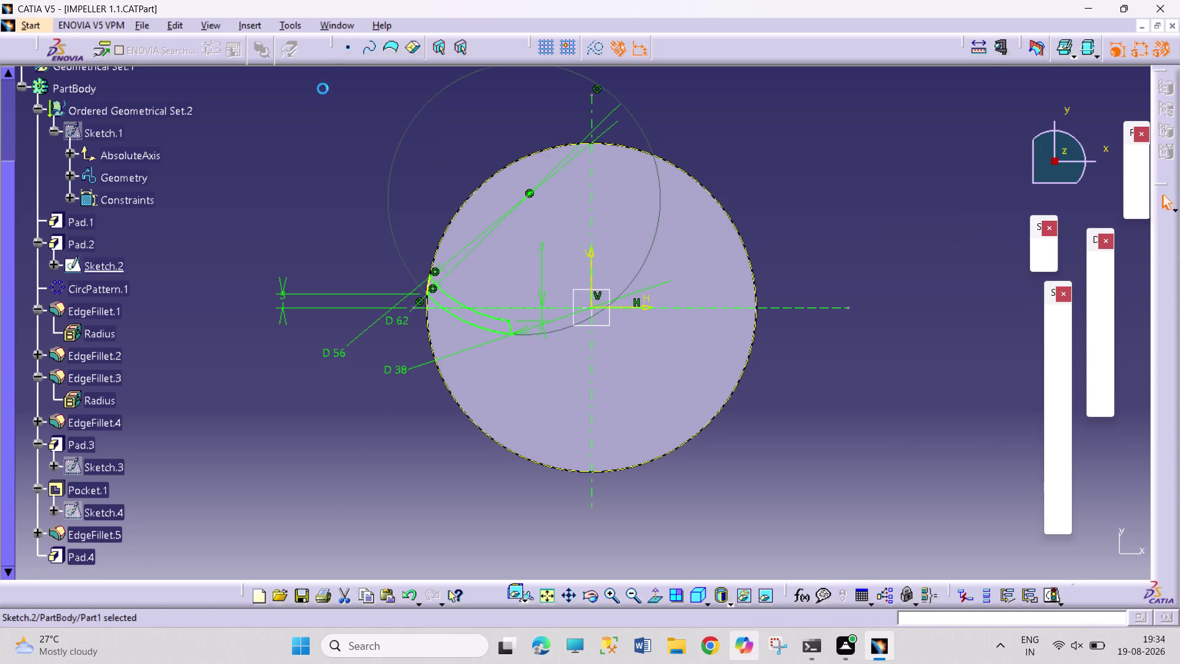
click(342, 22)
click(374, 141)
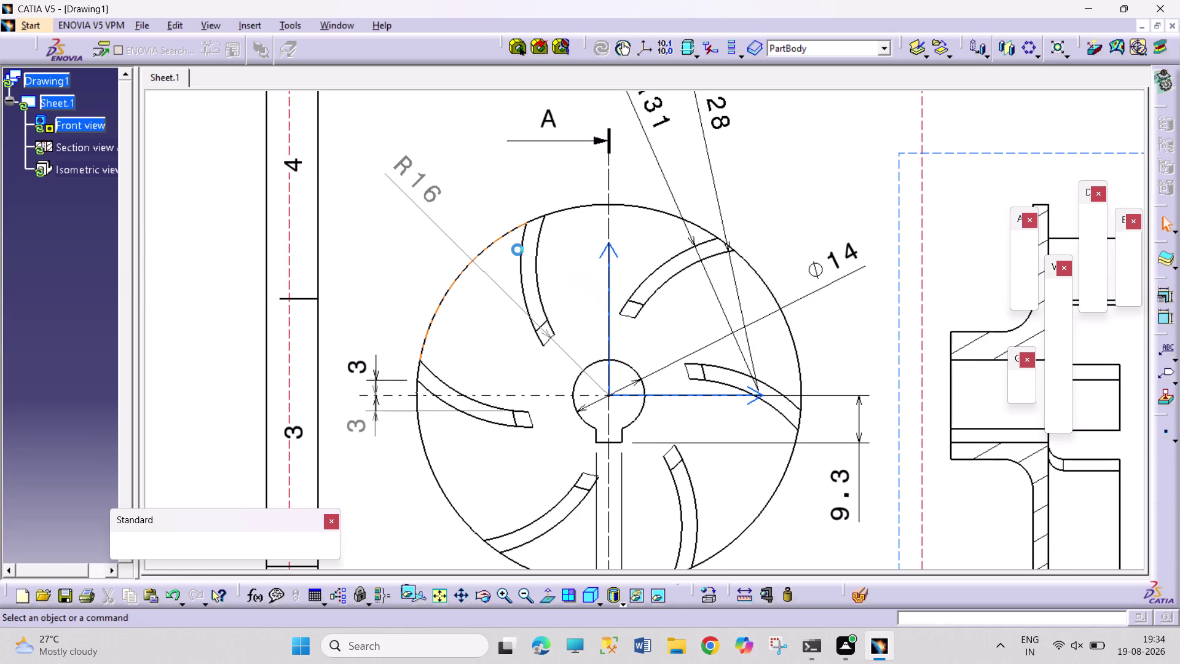
Delete the R 16 dimension and dimension the upper-left blade arc as R 19.
right_click(412, 186)
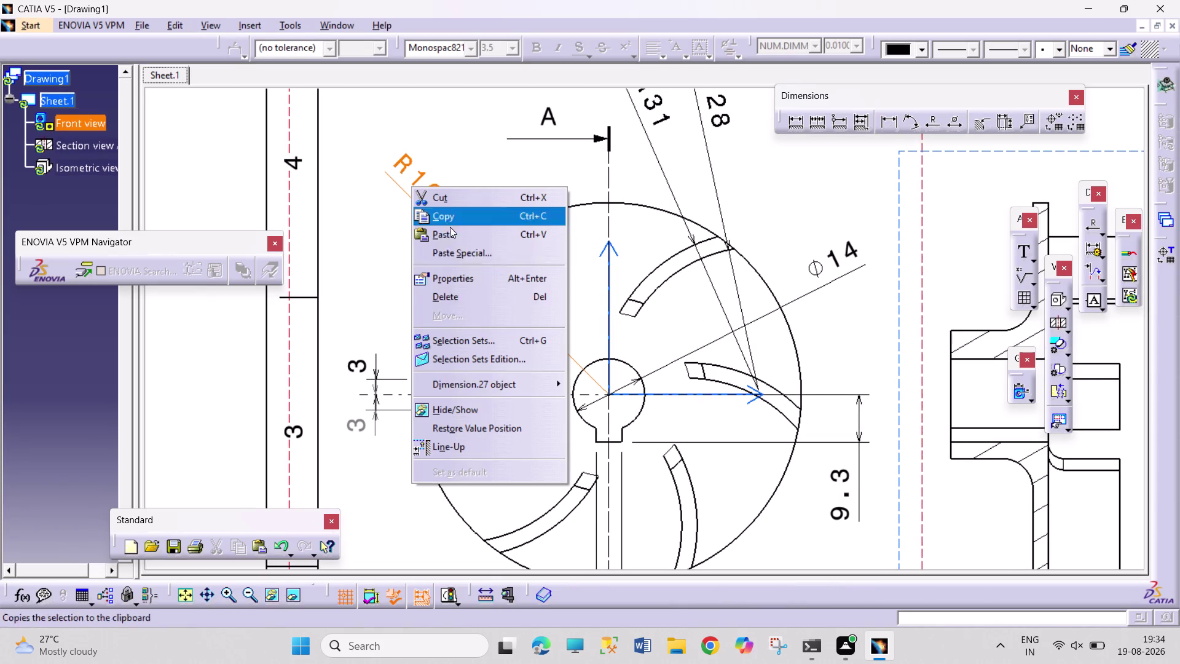
click(495, 294)
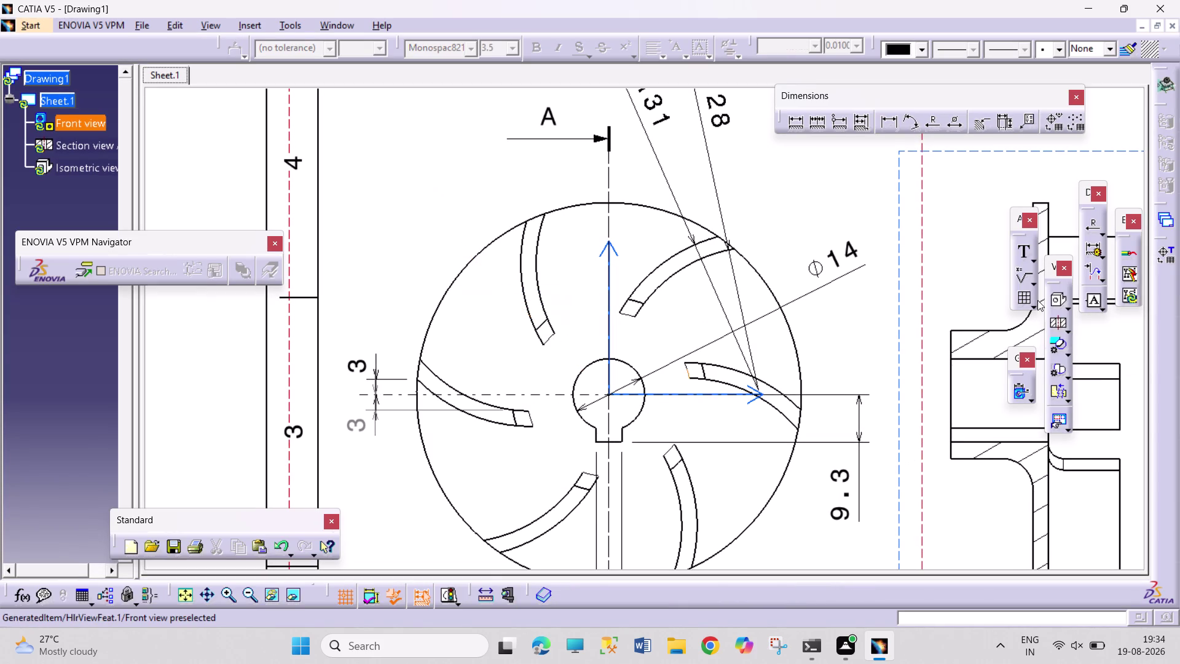
click(932, 121)
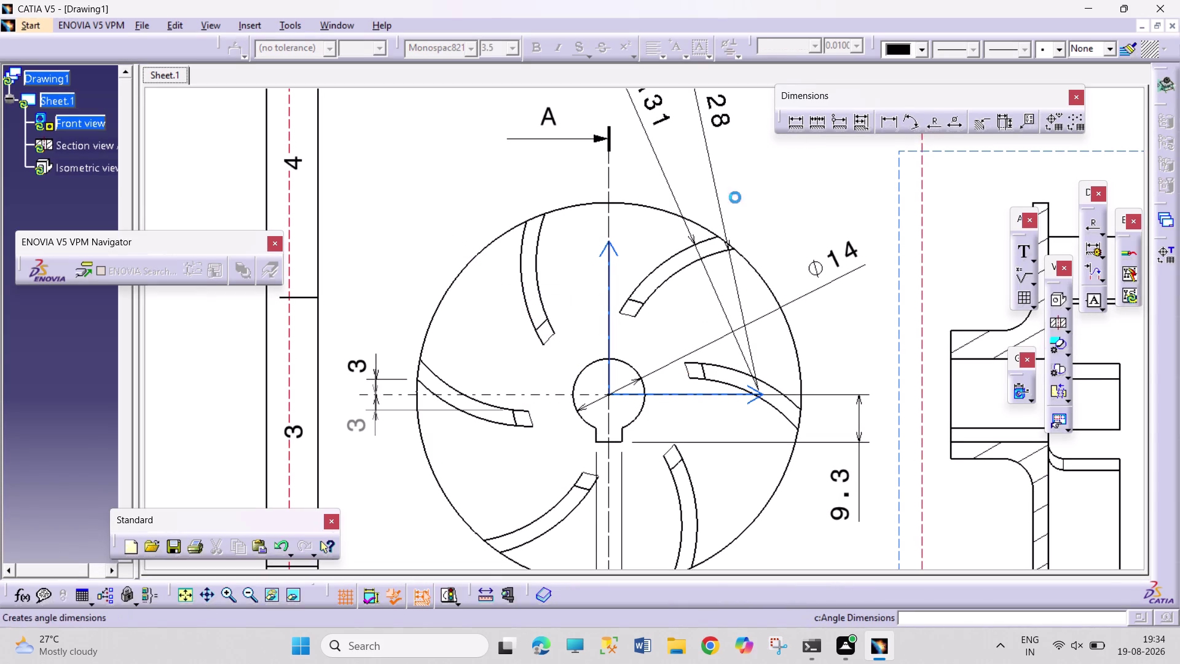
click(539, 327)
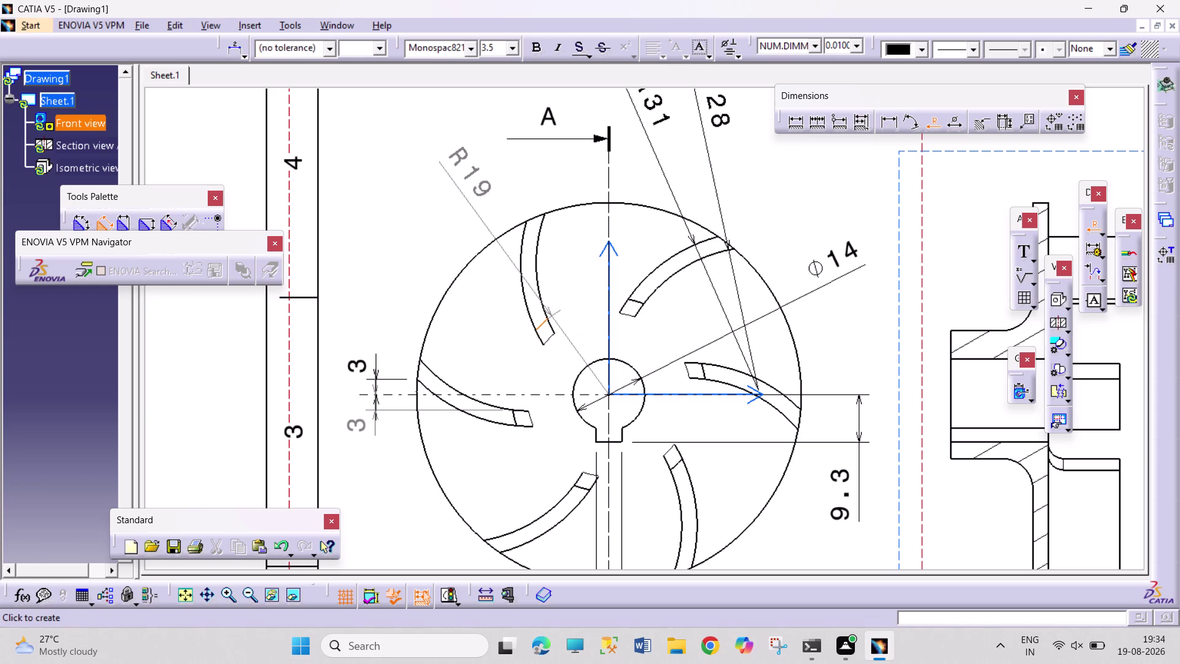
click(433, 213)
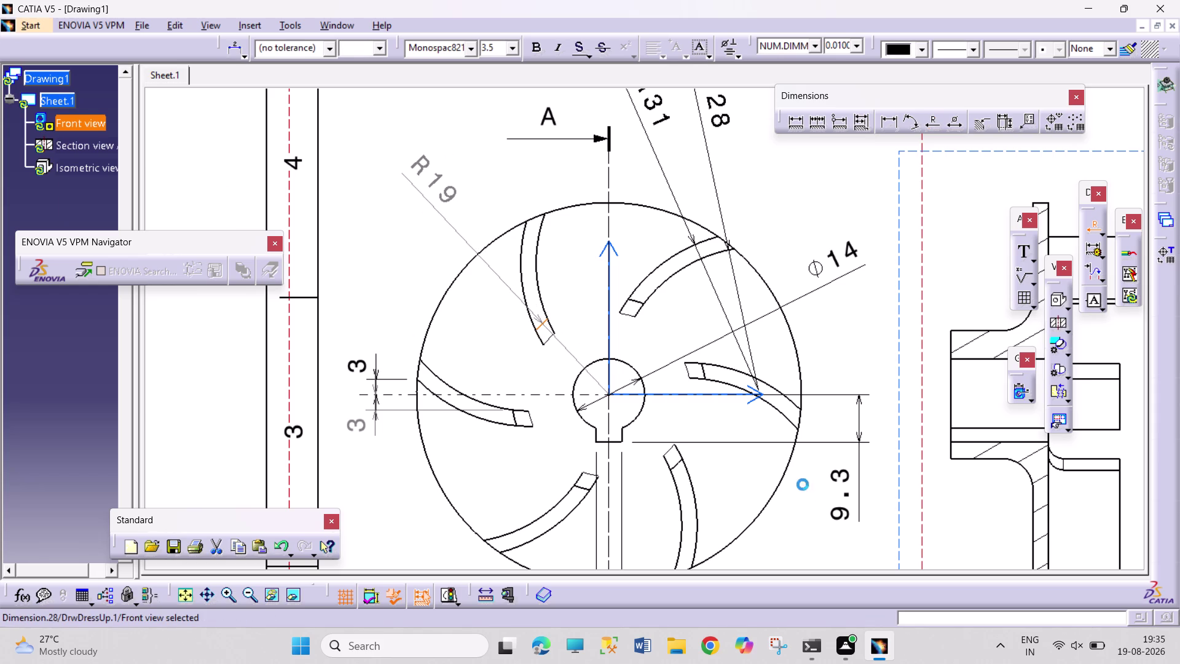
middle_drag(802, 538, 829, 383)
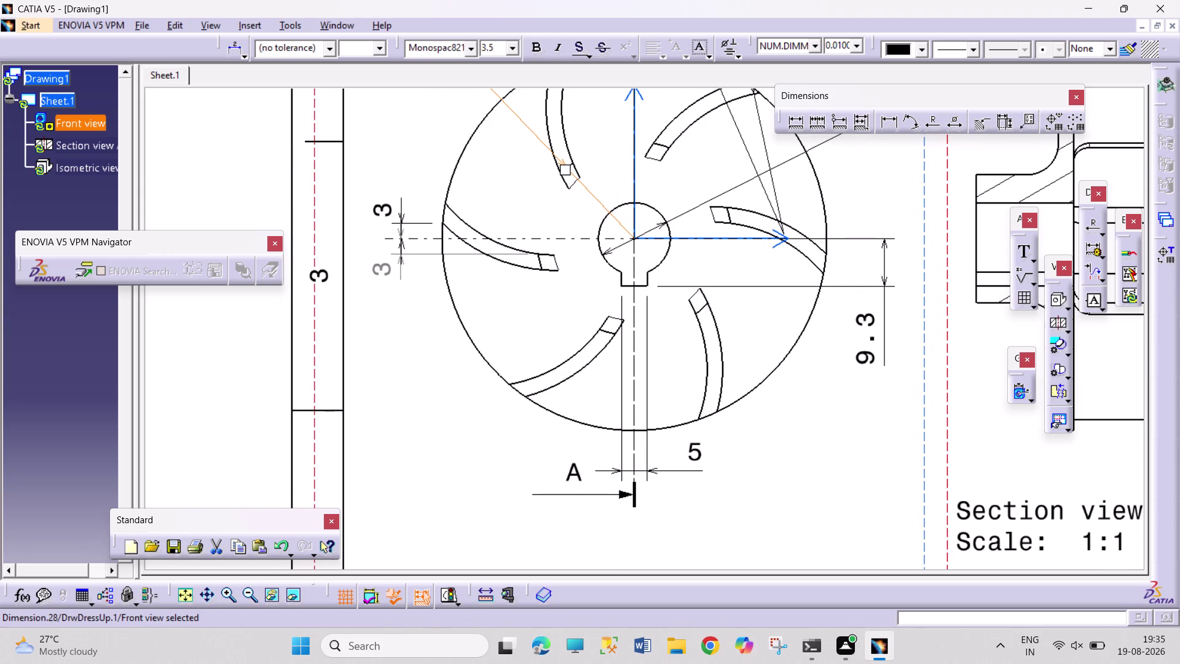
middle_drag(851, 375, 855, 438)
Reposition the R 19, R 31 and R 28 dimension labels.
middle_drag(869, 358, 816, 526)
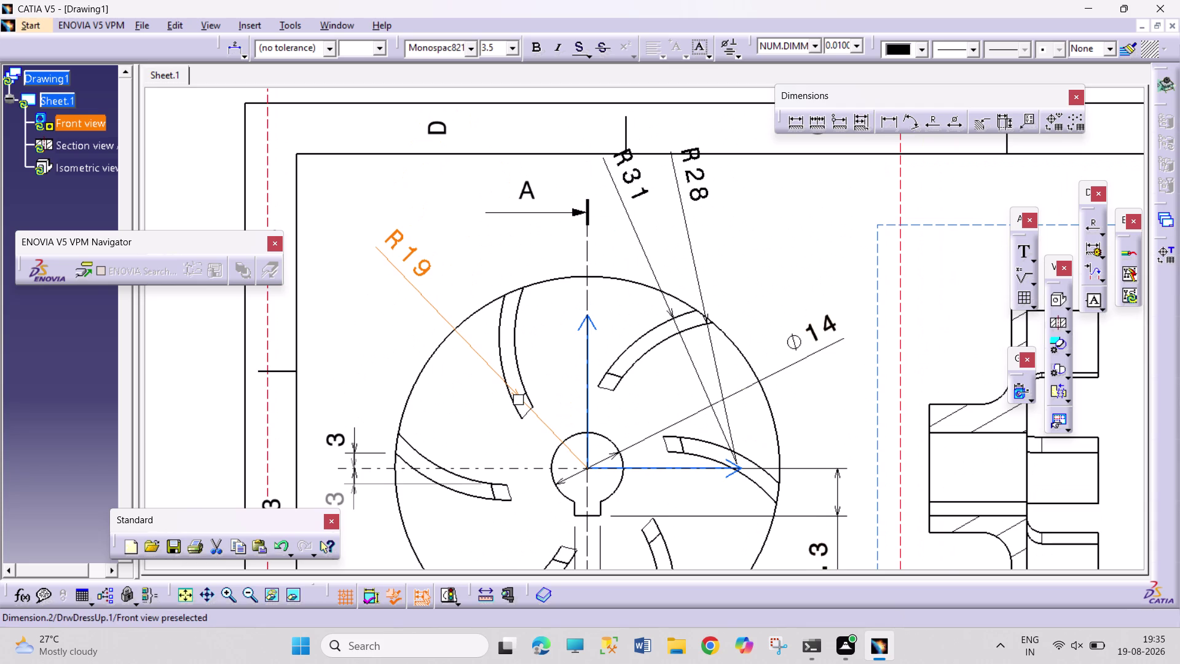
drag(634, 182, 655, 254)
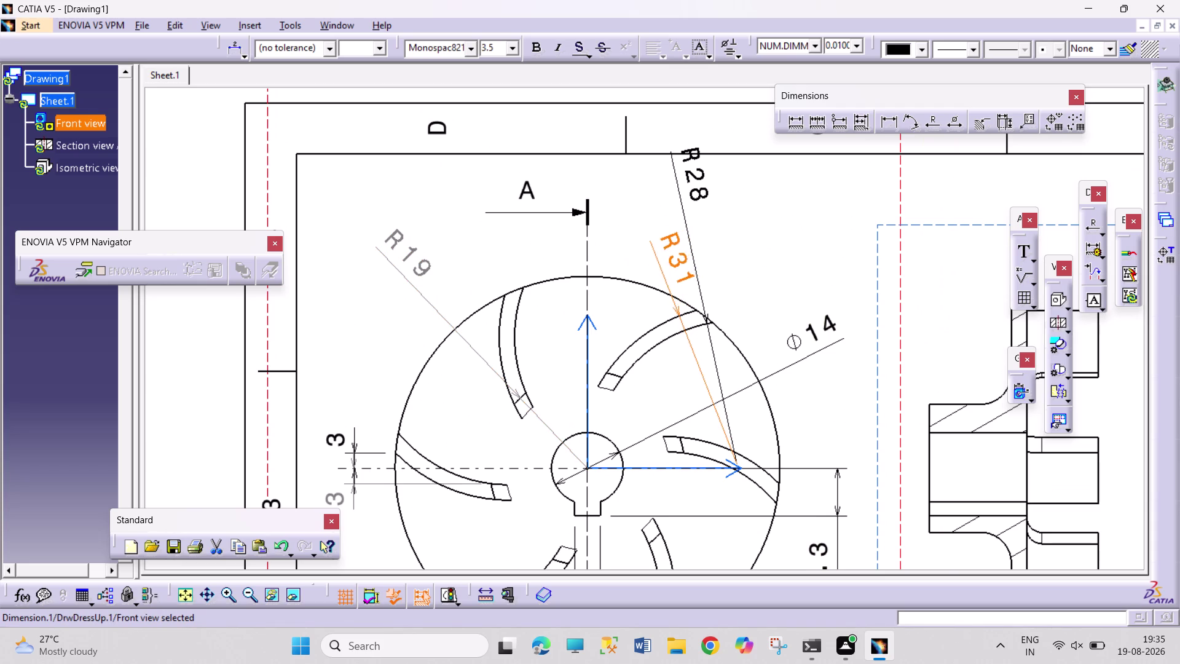
drag(654, 254, 622, 235)
drag(683, 180, 679, 219)
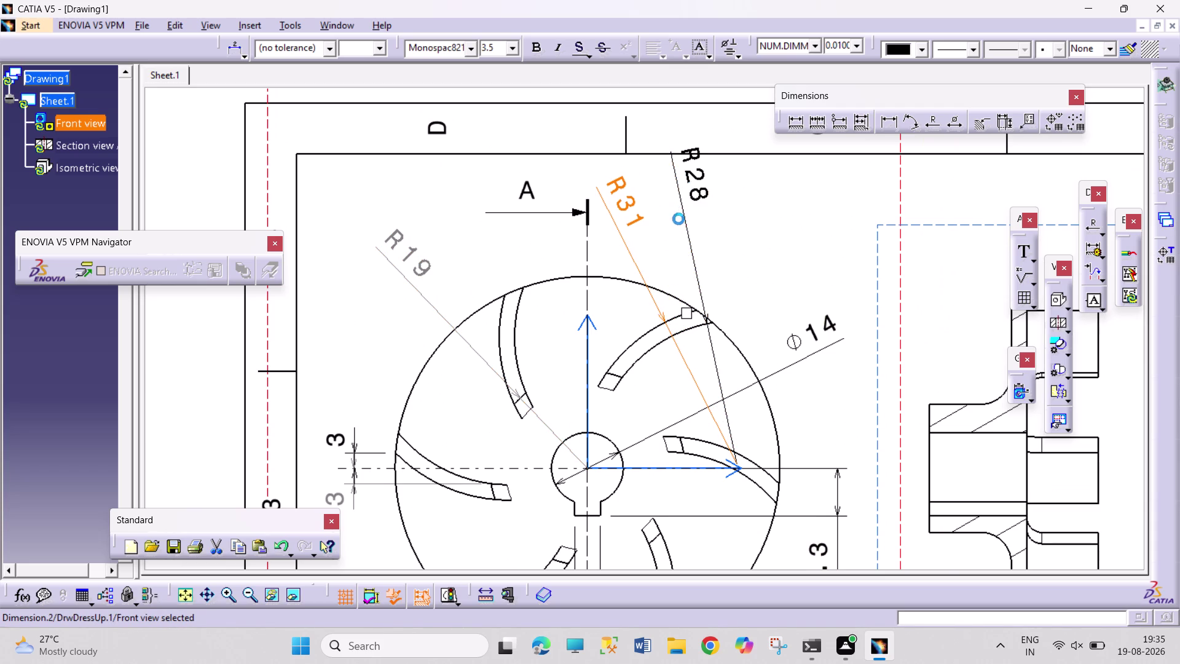
drag(678, 218, 668, 234)
click(755, 259)
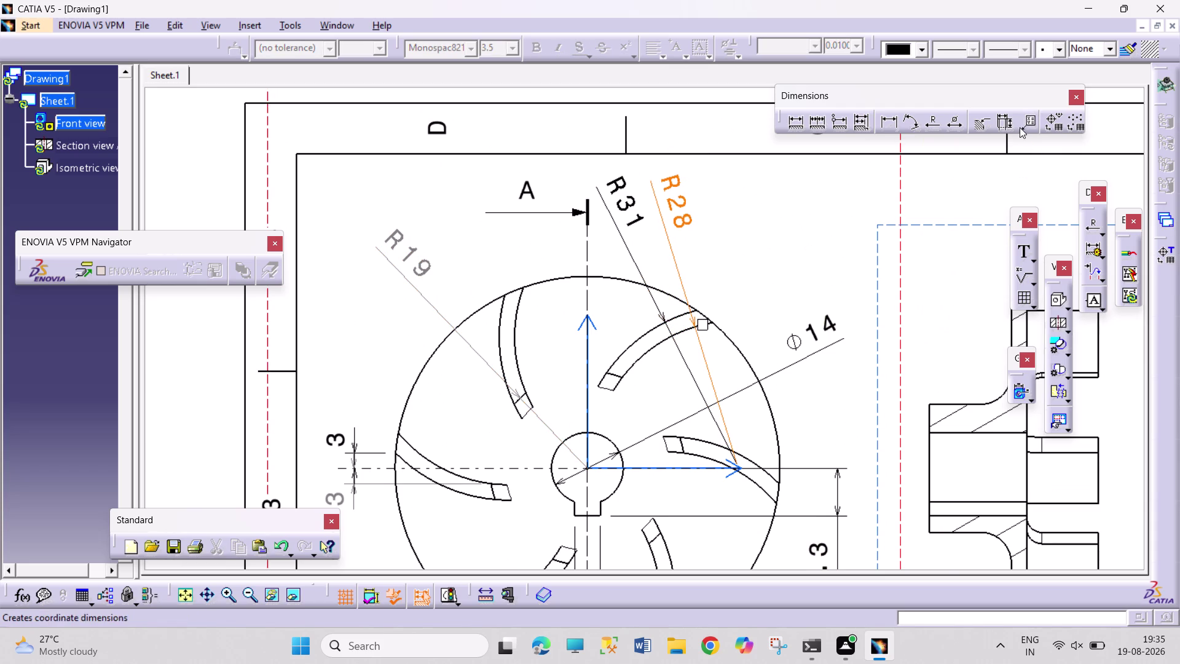
Add a Φ 75 diameter dimension to the impeller's outer circle.
click(949, 126)
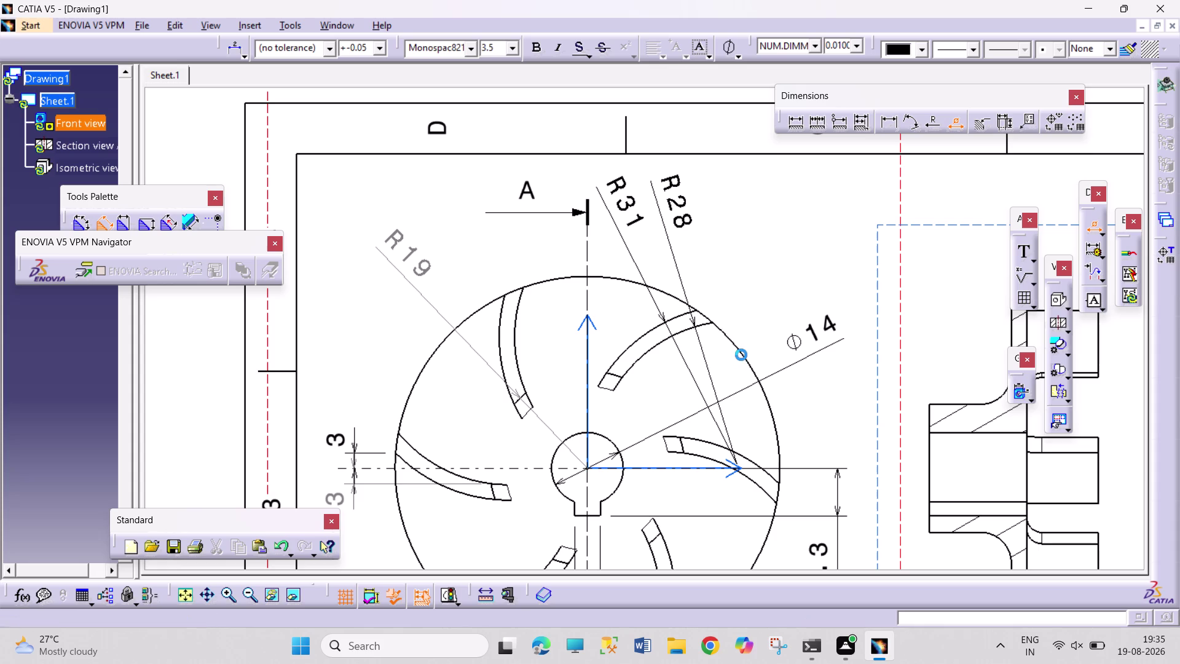
drag(741, 351, 744, 345)
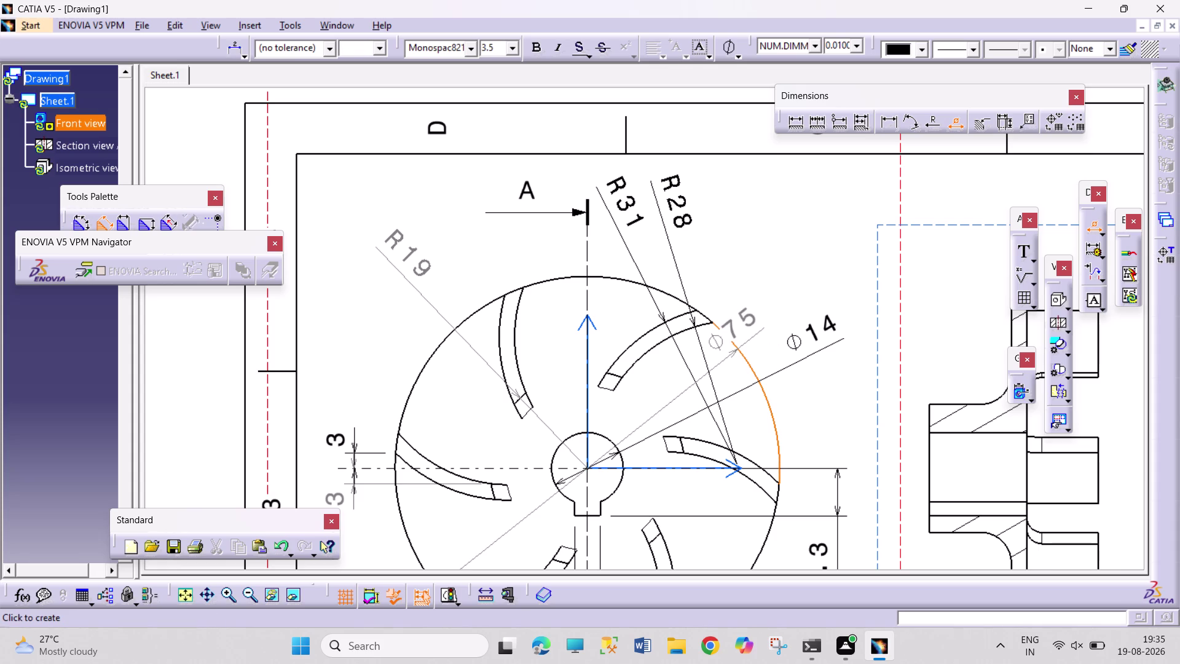
scroll(up, 3)
middle_drag(701, 393, 864, 158)
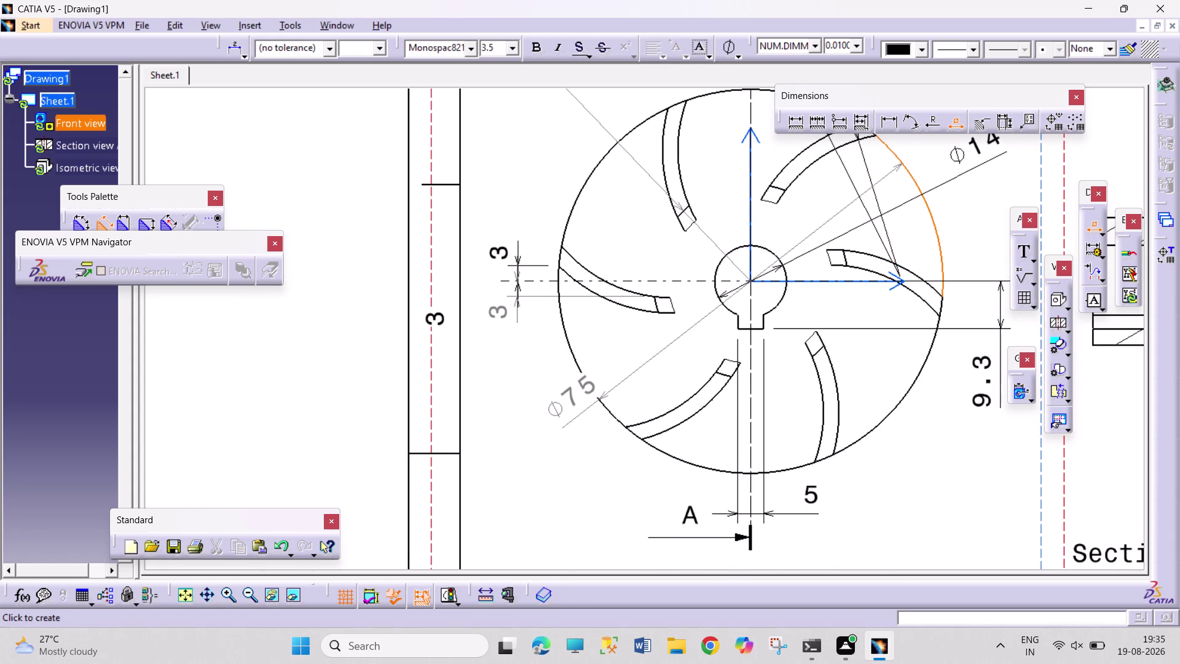
click(544, 447)
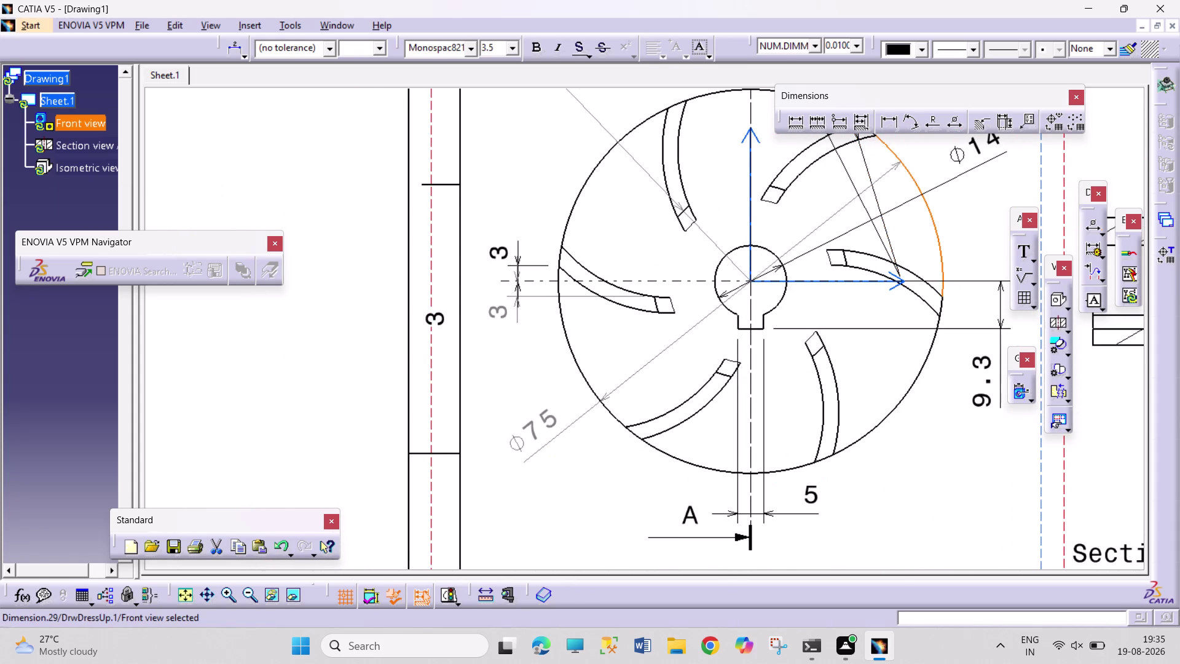
middle_drag(895, 480, 860, 371)
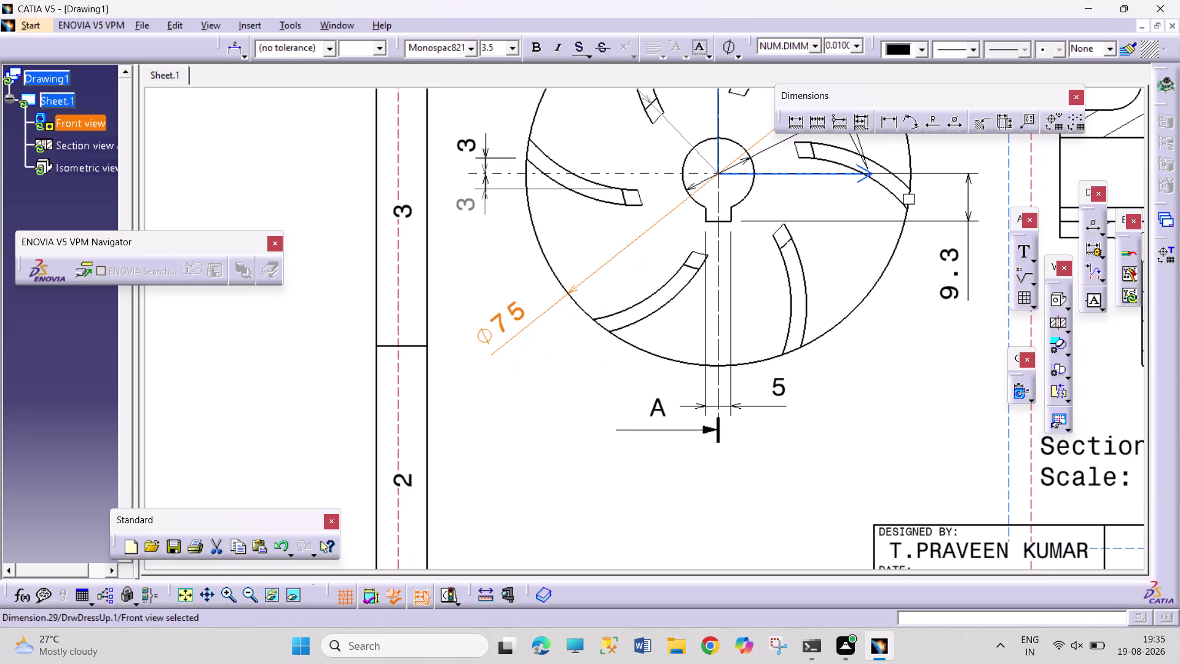
middle_drag(932, 355, 770, 452)
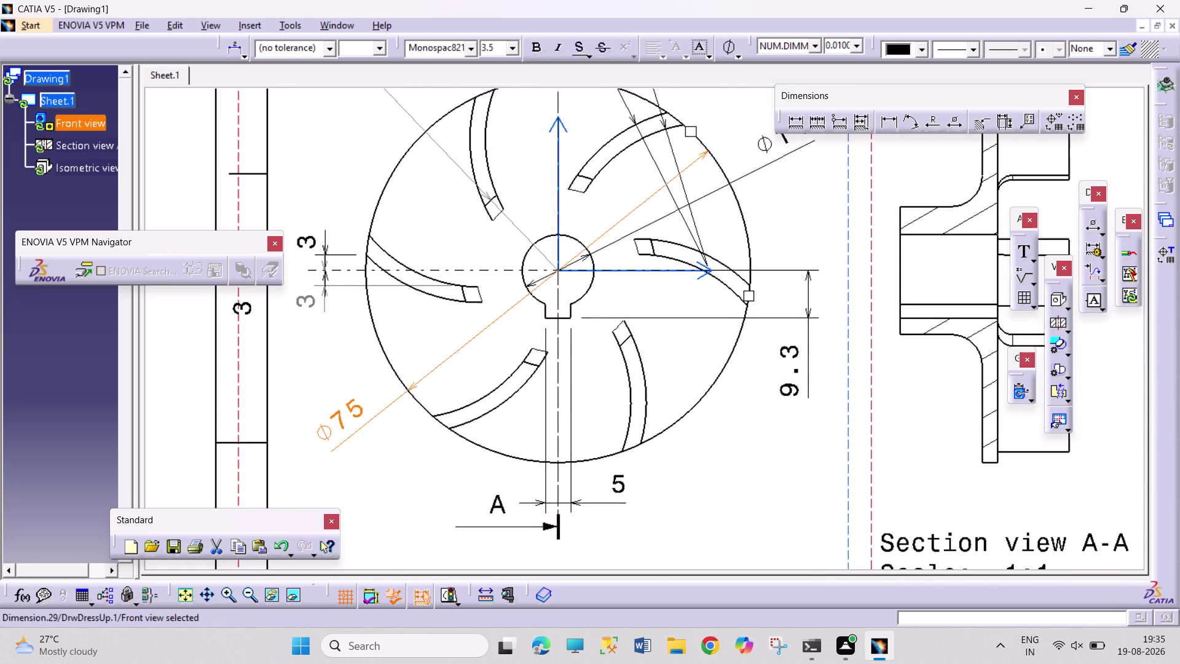
middle_drag(770, 452, 658, 475)
middle_drag(652, 501, 566, 535)
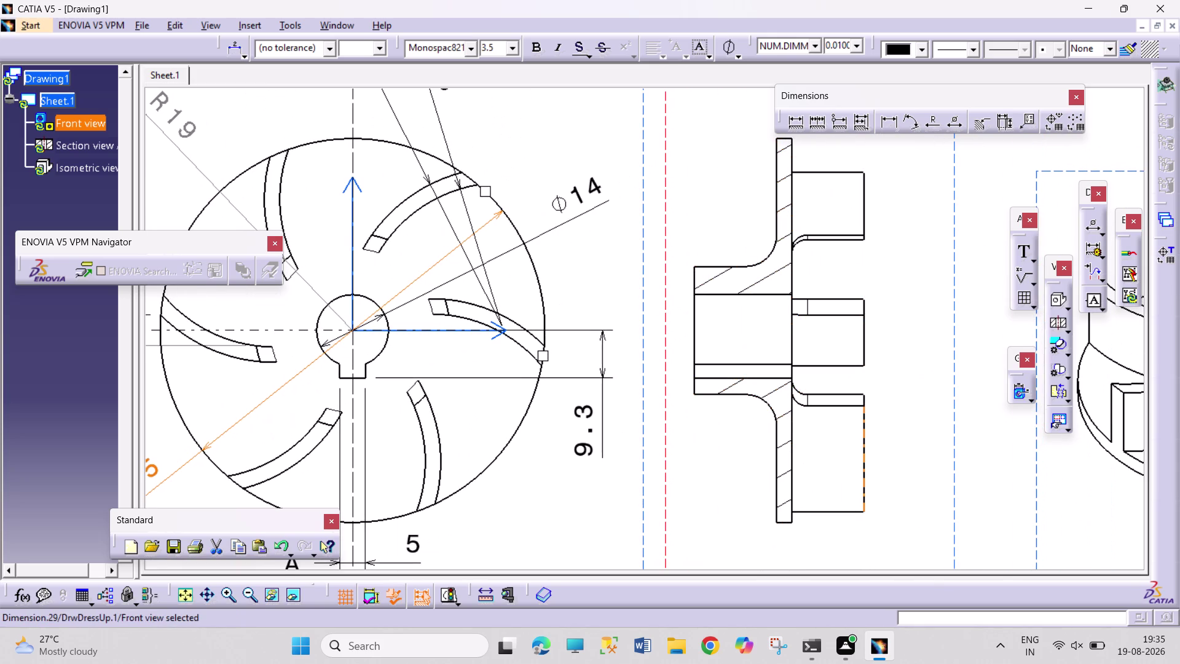
middle_drag(795, 460, 781, 461)
scroll(up, 3)
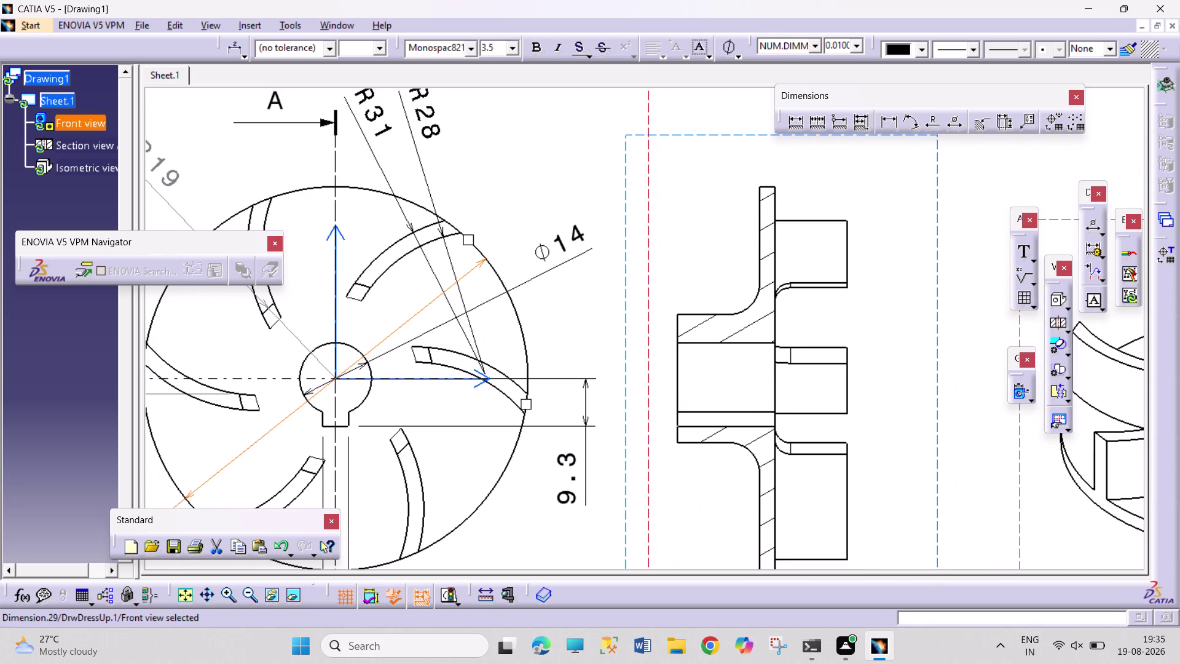
scroll(down, 3)
middle_drag(899, 417, 892, 418)
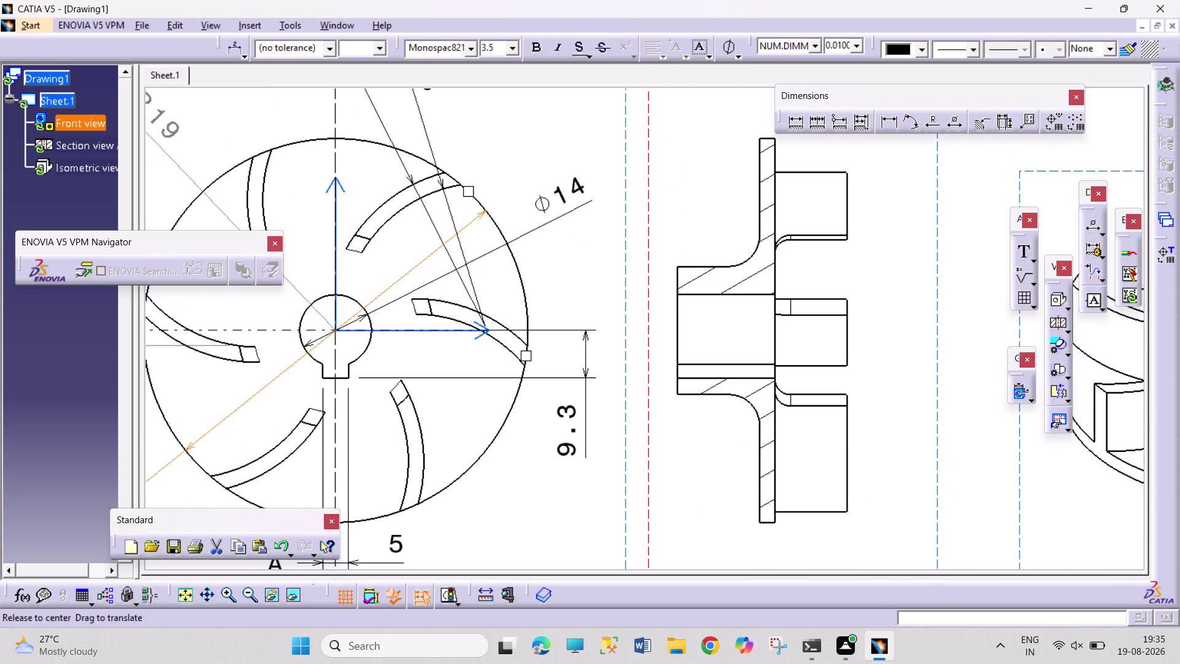
middle_drag(892, 418, 743, 426)
scroll(up, 3)
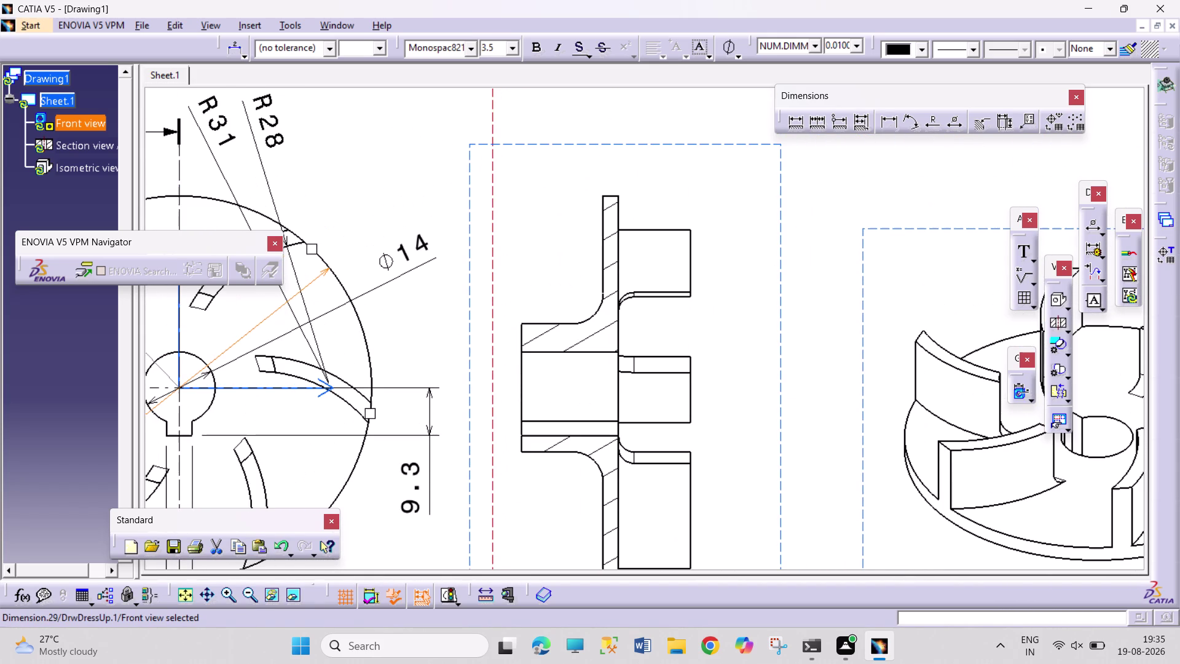
scroll(down, 3)
scroll(down, 3)
scroll(down, 3)
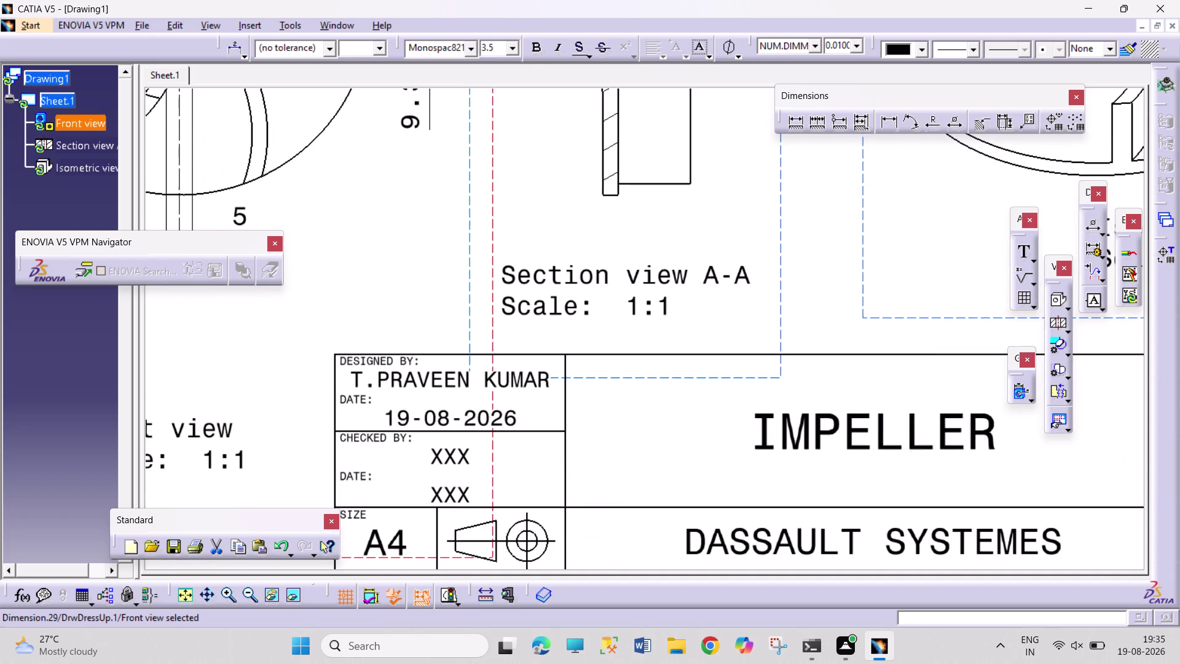
scroll(up, 3)
scroll(up, 3)
scroll(up, 3)
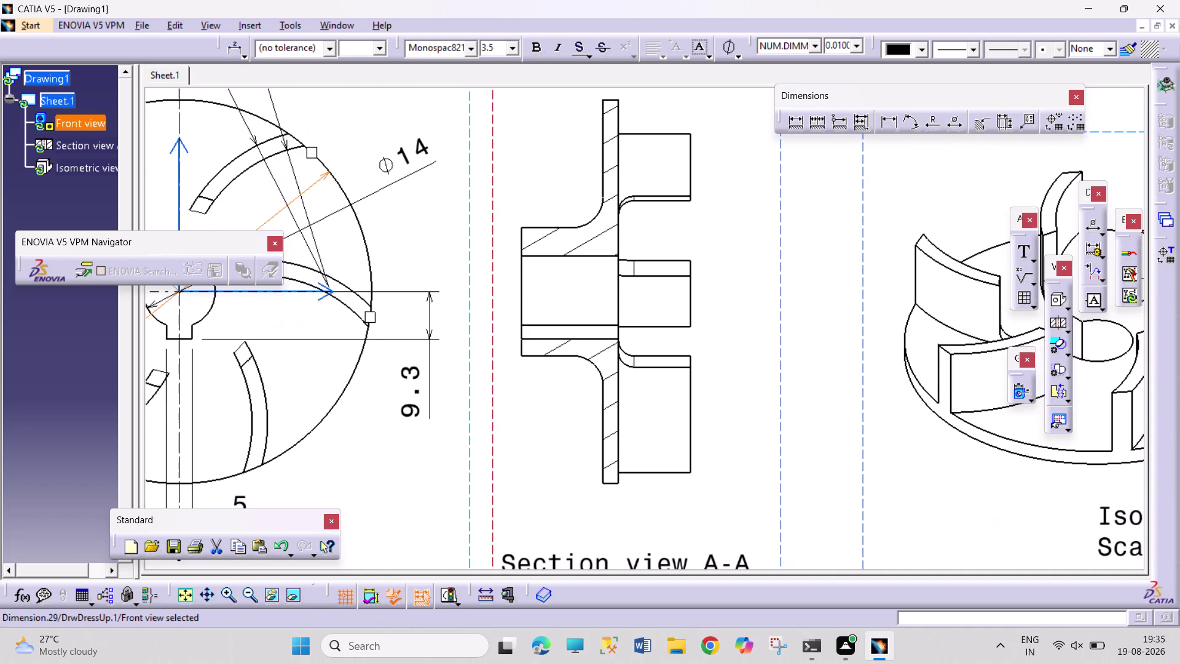
scroll(up, 3)
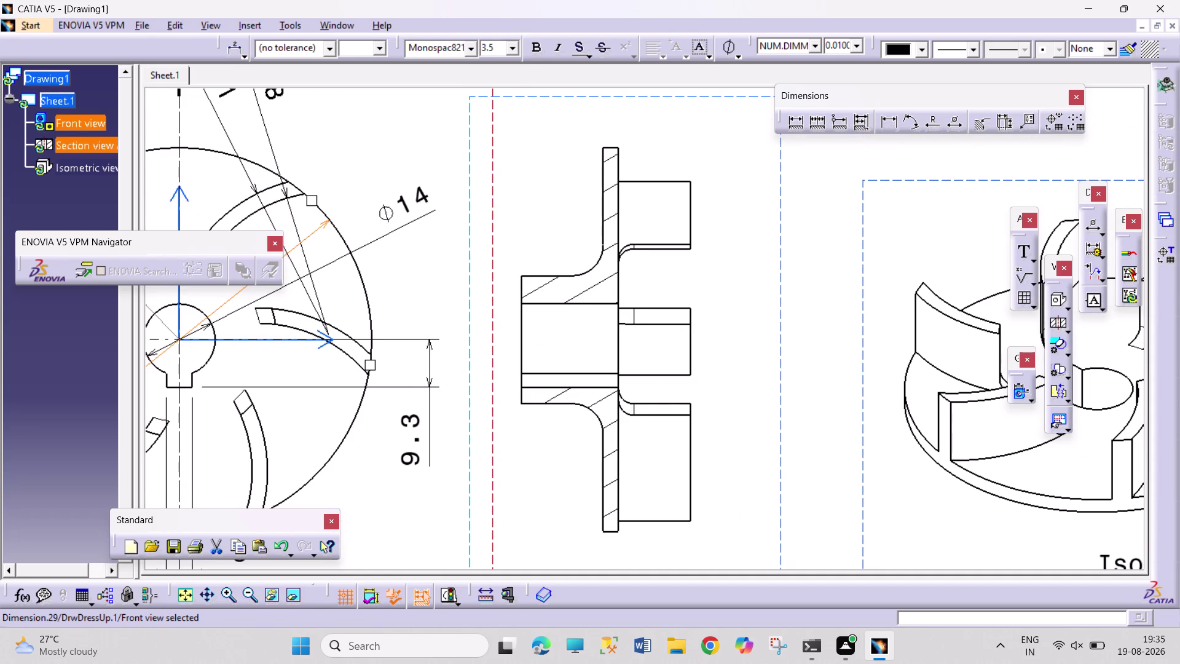
middle_drag(808, 391, 742, 377)
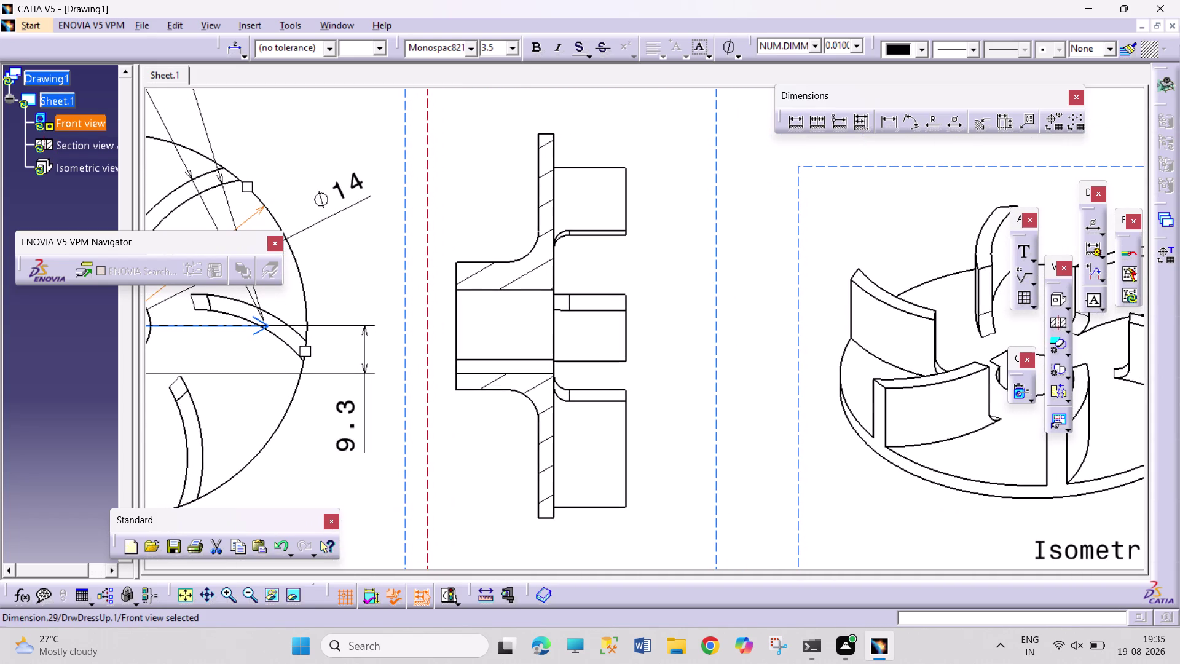
scroll(down, 3)
scroll(up, 3)
click(800, 128)
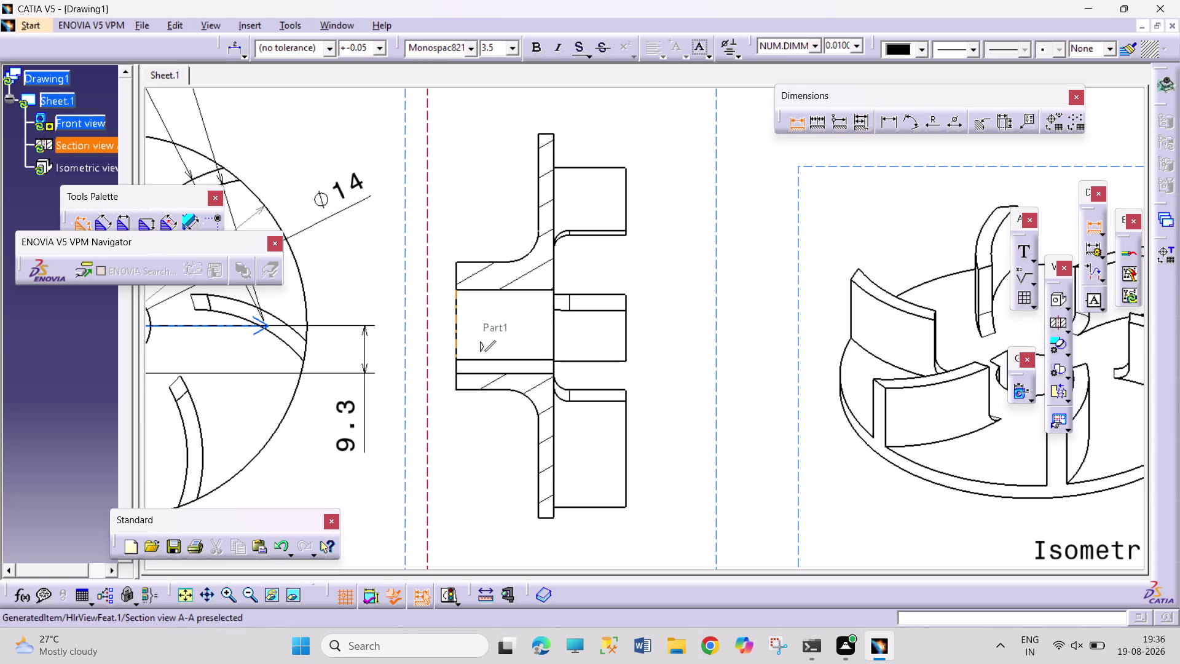
Start a diameter dimension on the bore and cancel the unwanted 3.2 dimension.
click(954, 125)
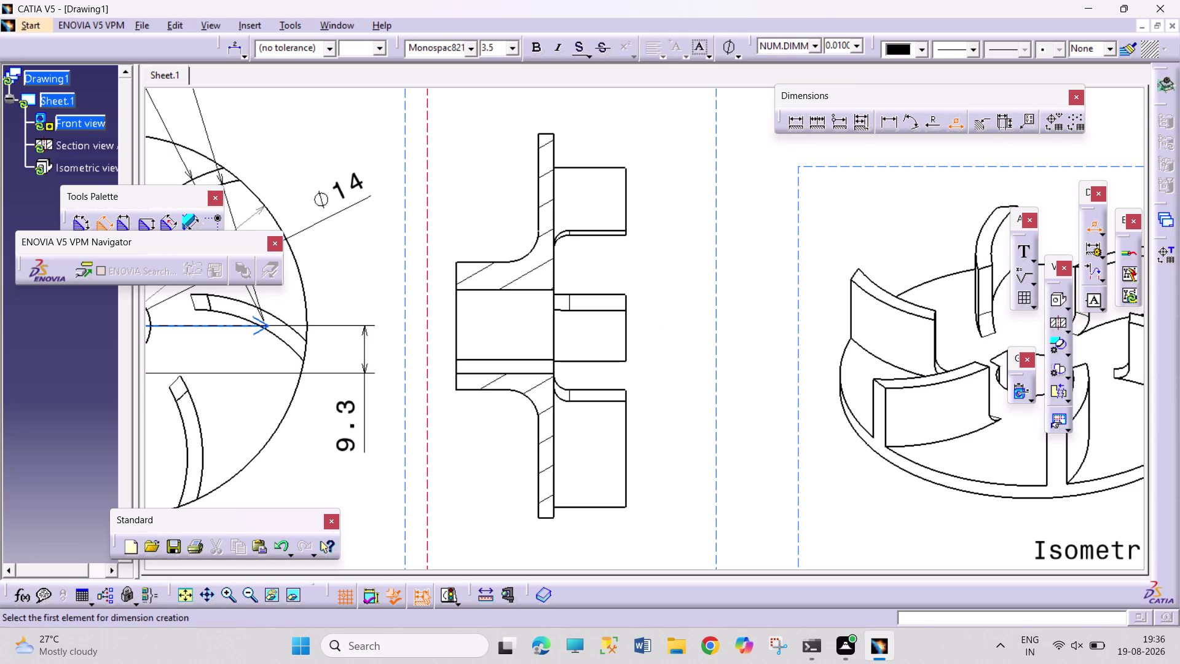
click(455, 380)
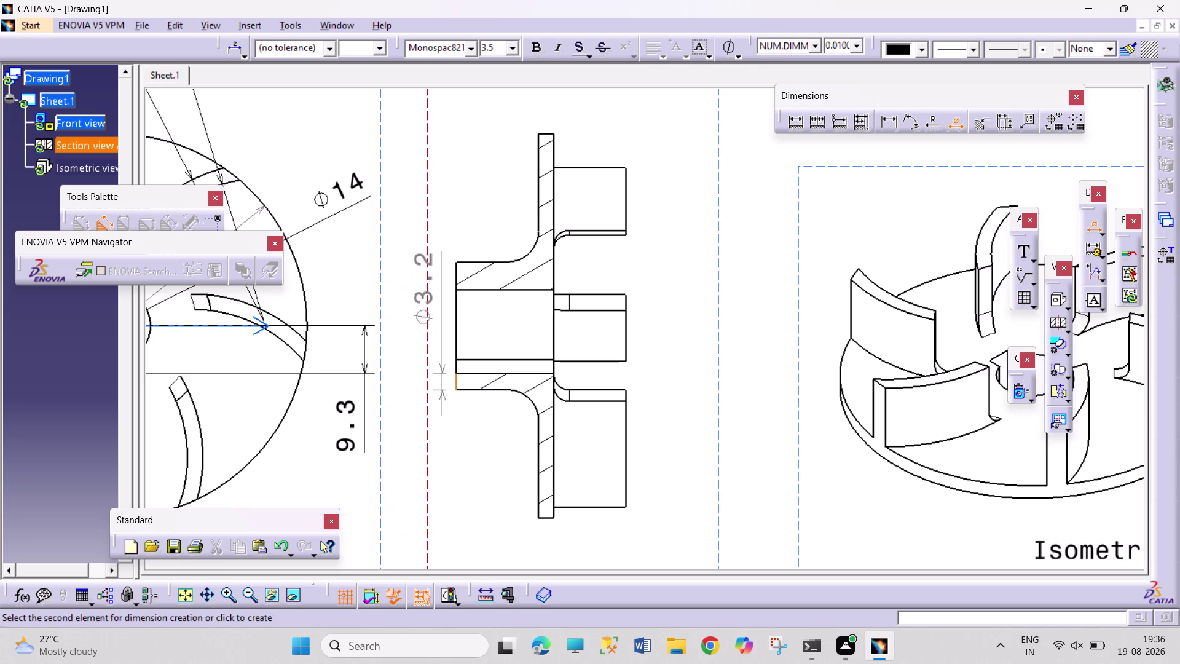
key(Escape)
key(Escape)
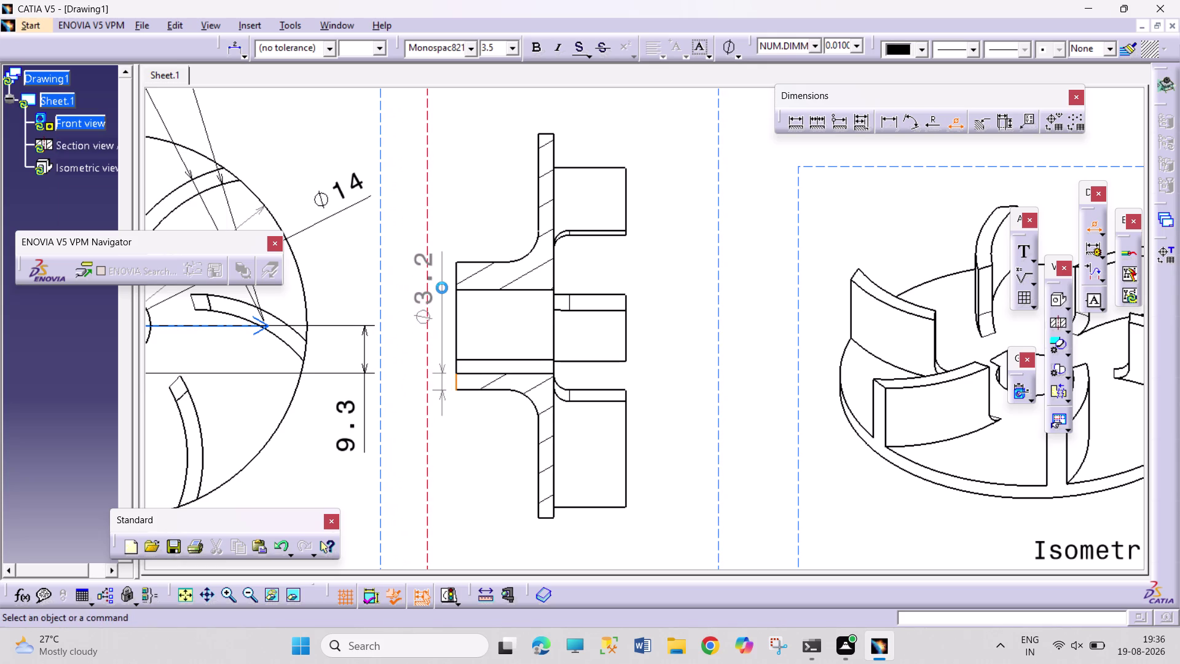
key(Escape)
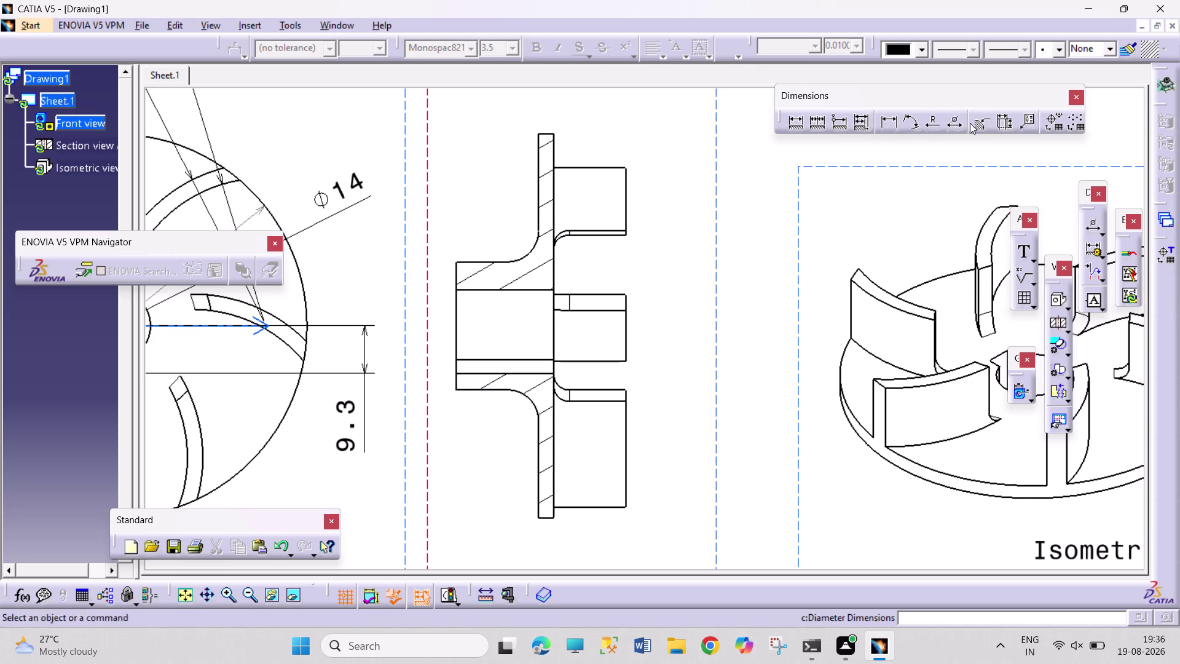
Dimension the bore ∅25 between its upper and lower edges, placed left of the section.
click(948, 121)
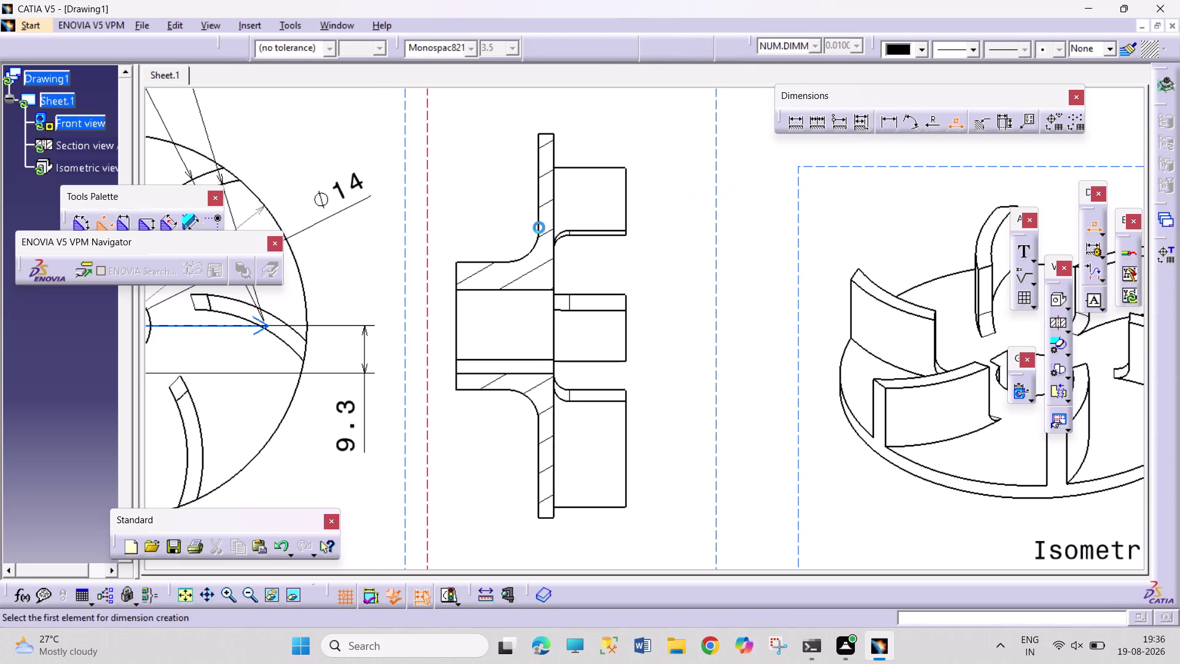
click(471, 264)
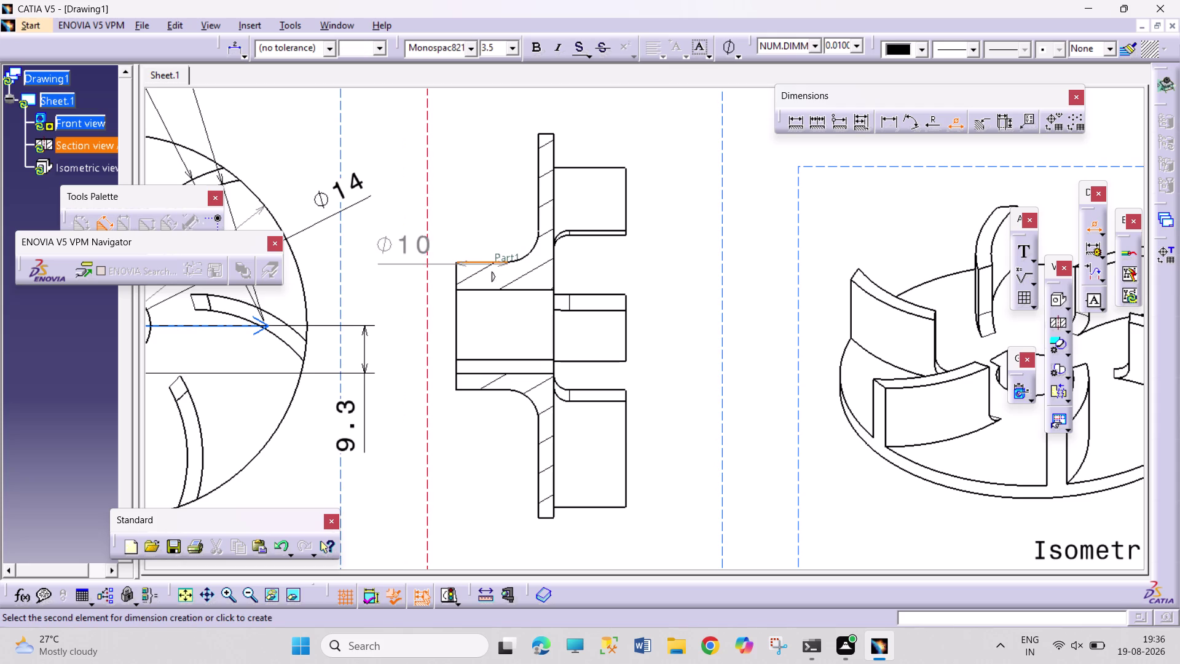
click(473, 390)
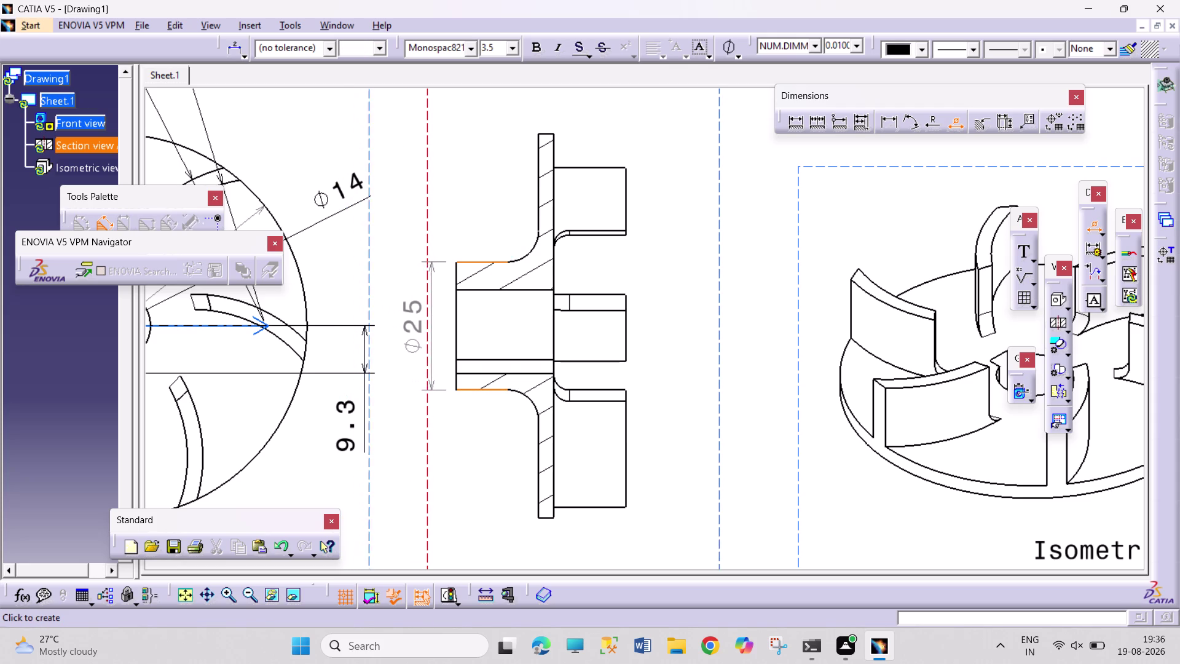
click(424, 311)
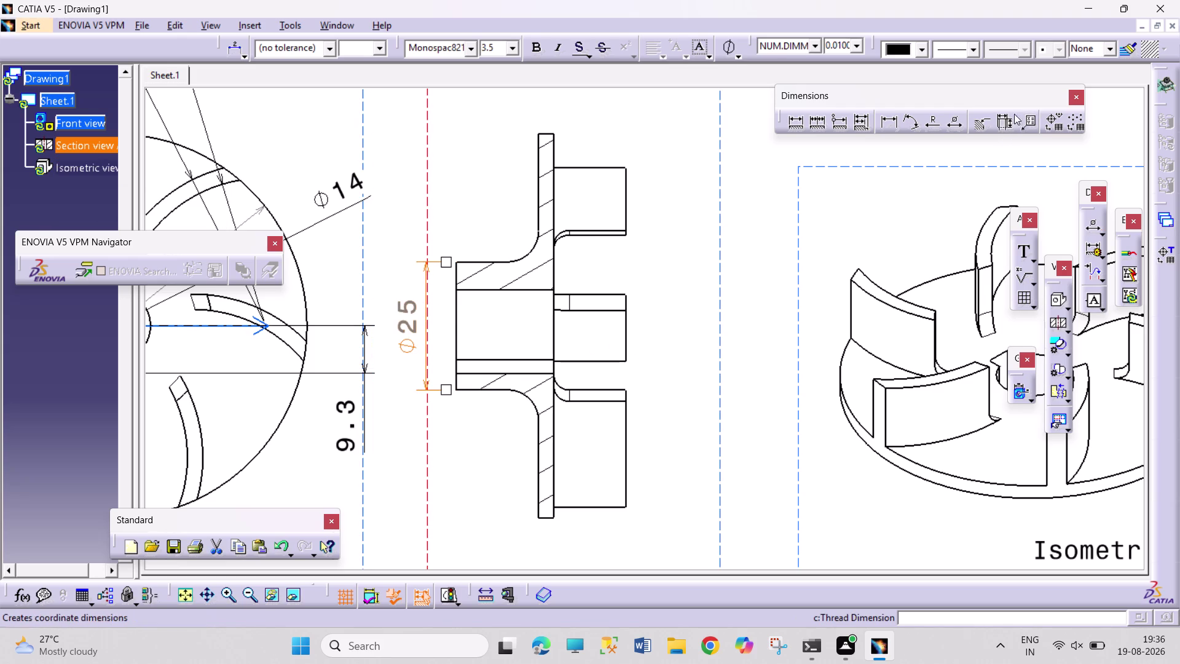
Add a 16 length dimension between the hub and flange edges, placed above the hub.
click(897, 120)
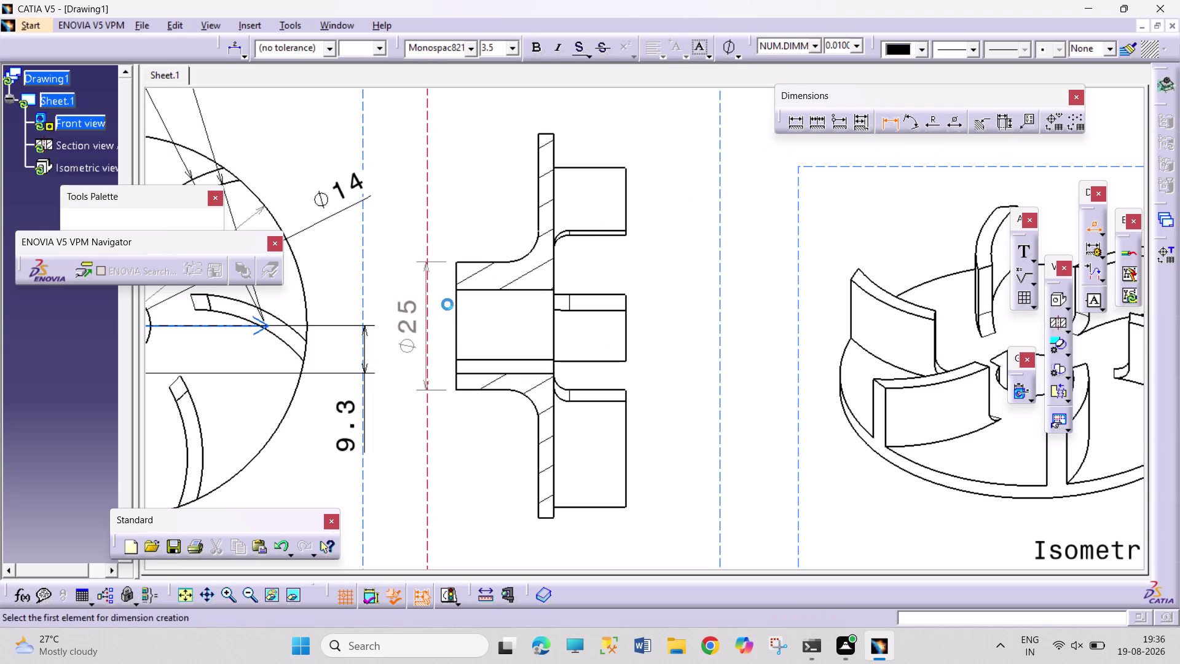
click(458, 303)
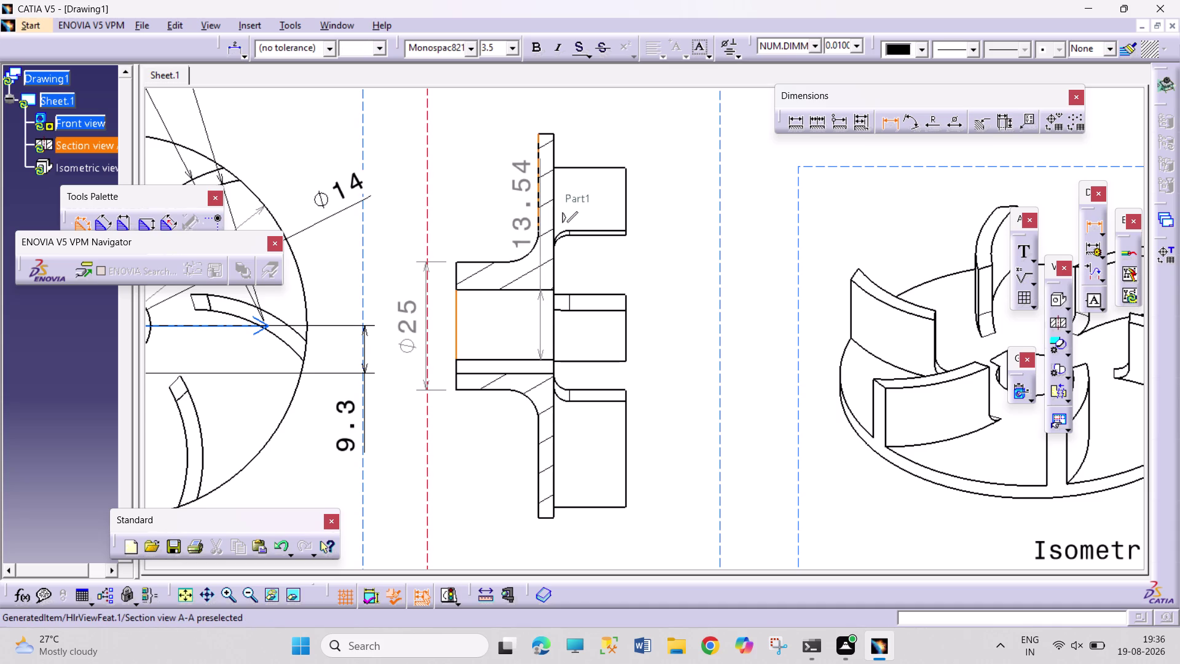
click(541, 205)
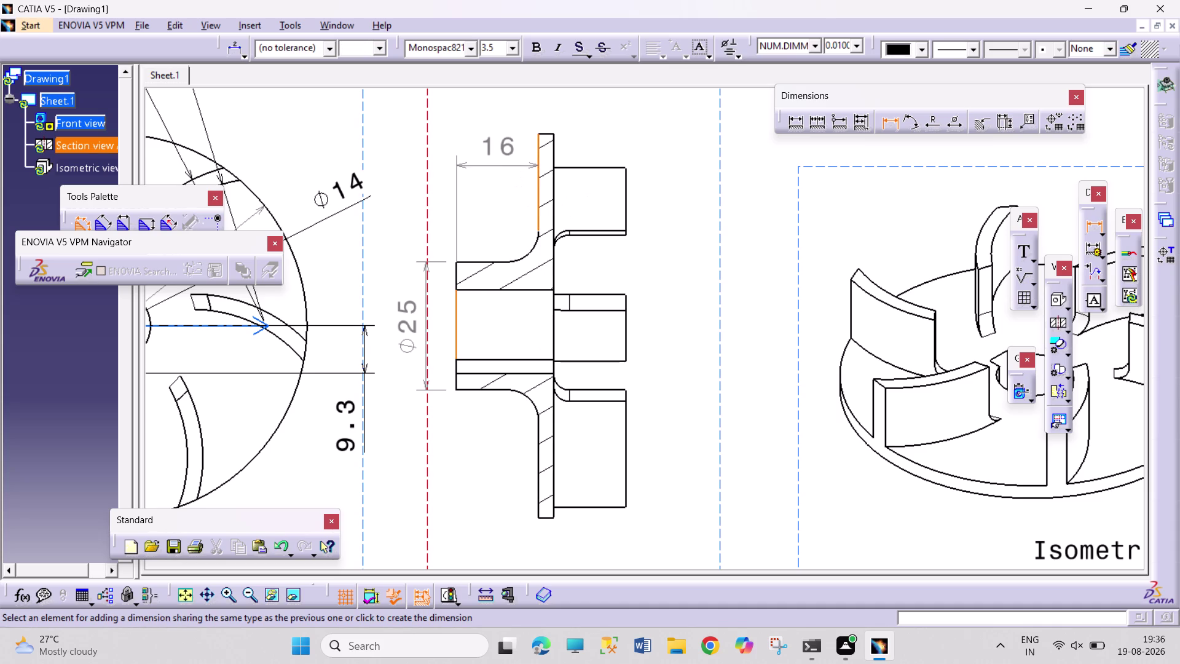
click(513, 106)
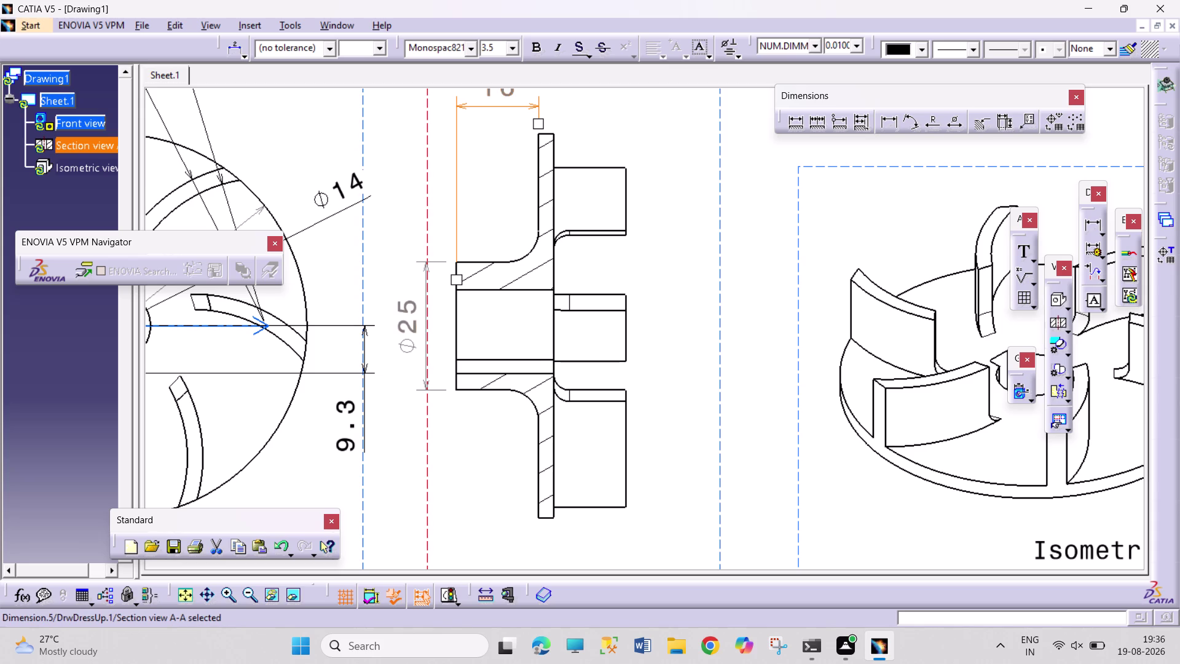
Add a 3 thickness dimension below the lower flange in Section view A-A.
middle_drag(672, 356, 662, 246)
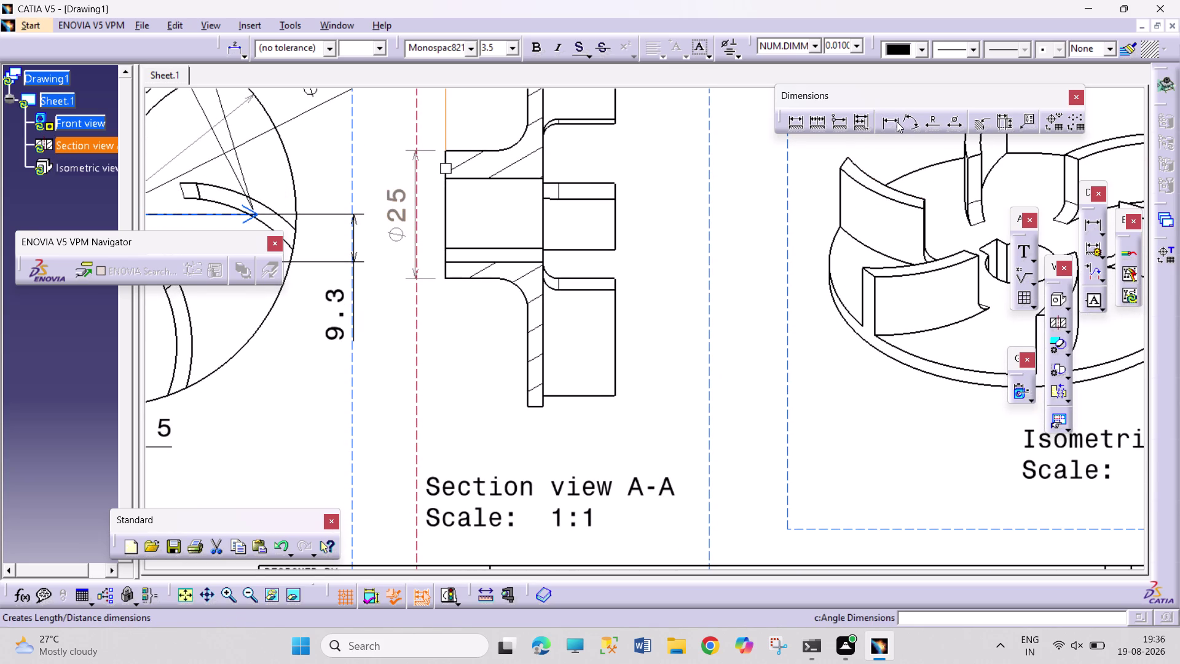
click(897, 121)
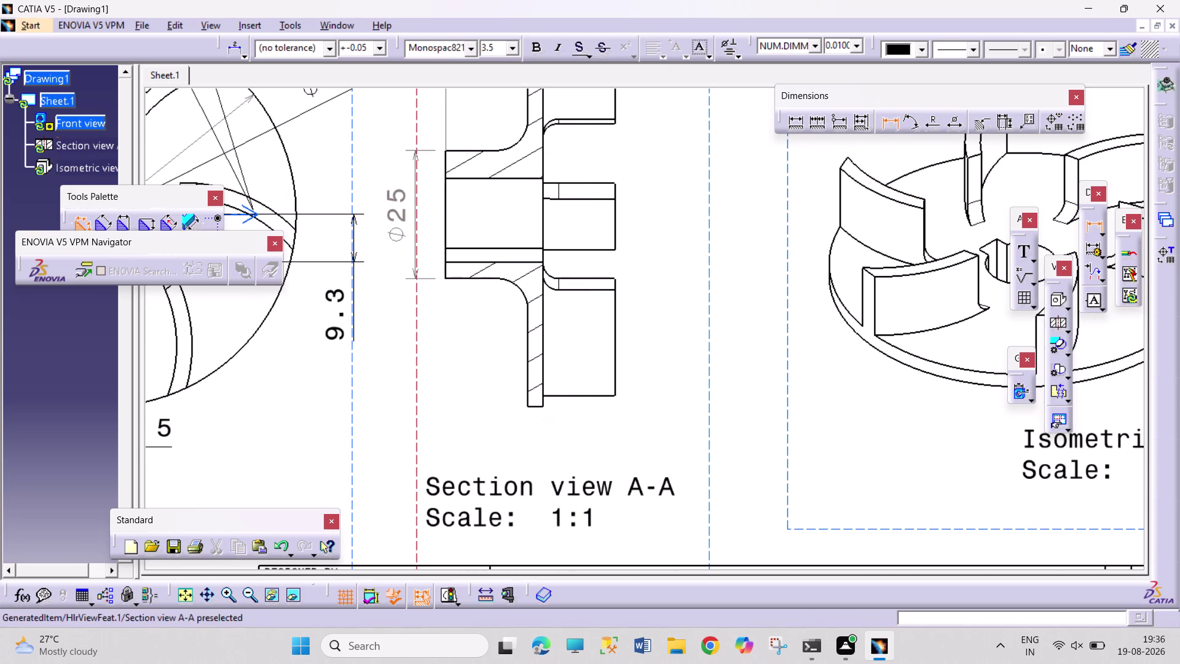
click(539, 406)
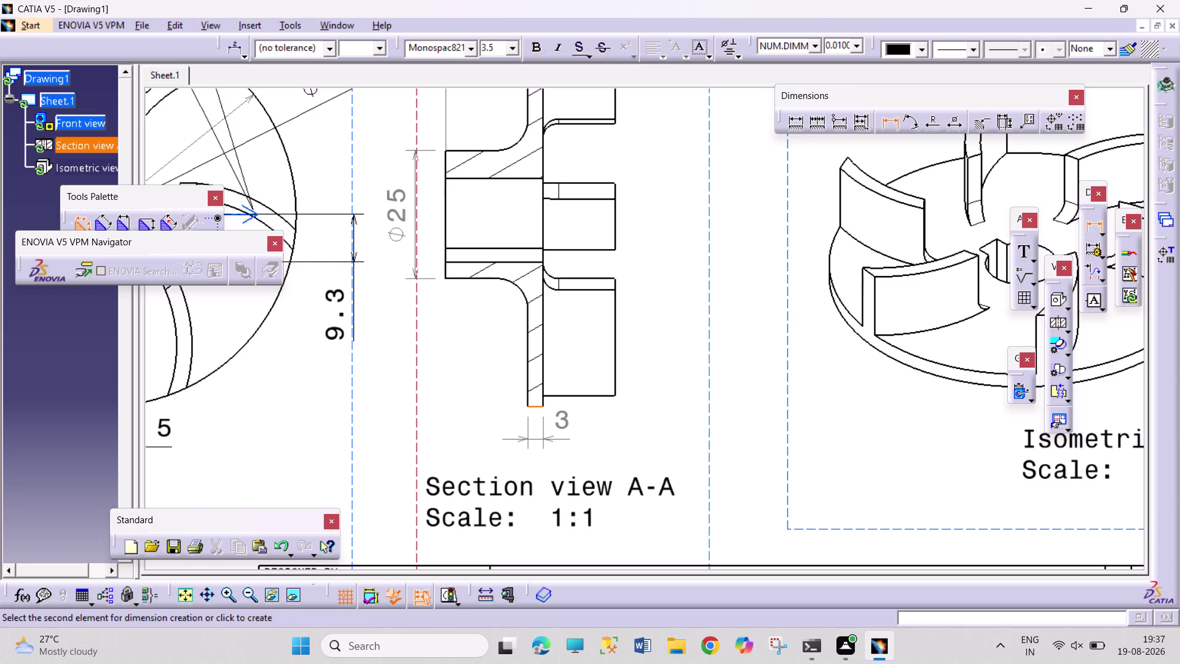
click(570, 444)
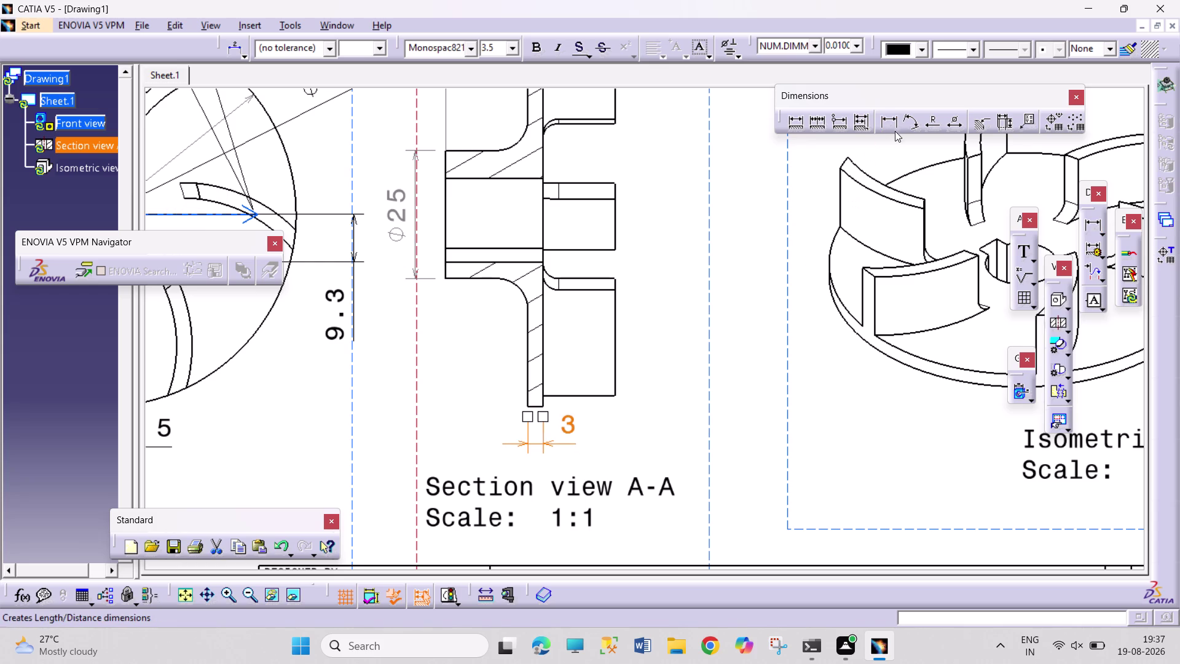
Begin a radius dimension on the fillet in the section view.
click(895, 126)
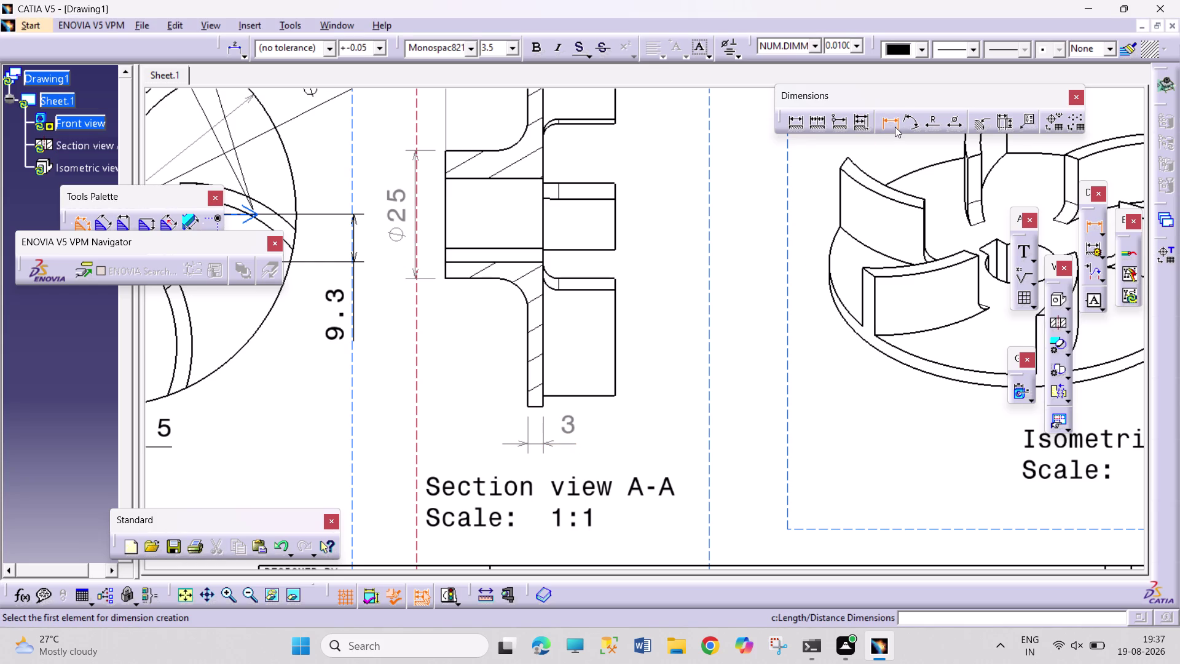
click(938, 122)
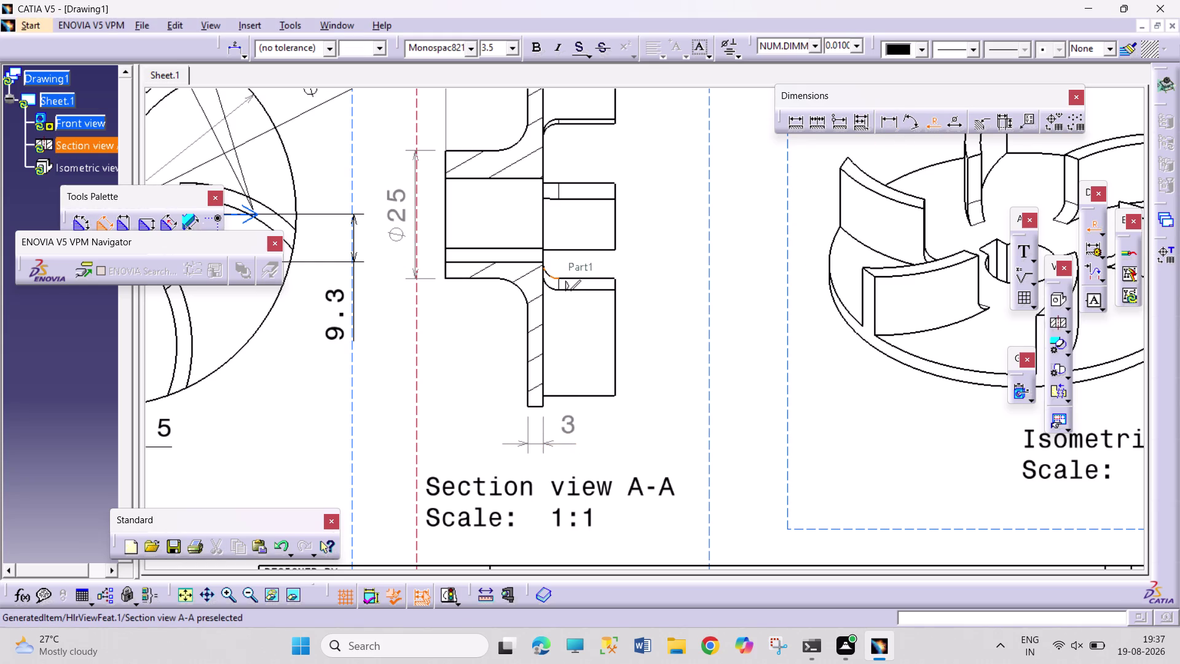
click(547, 271)
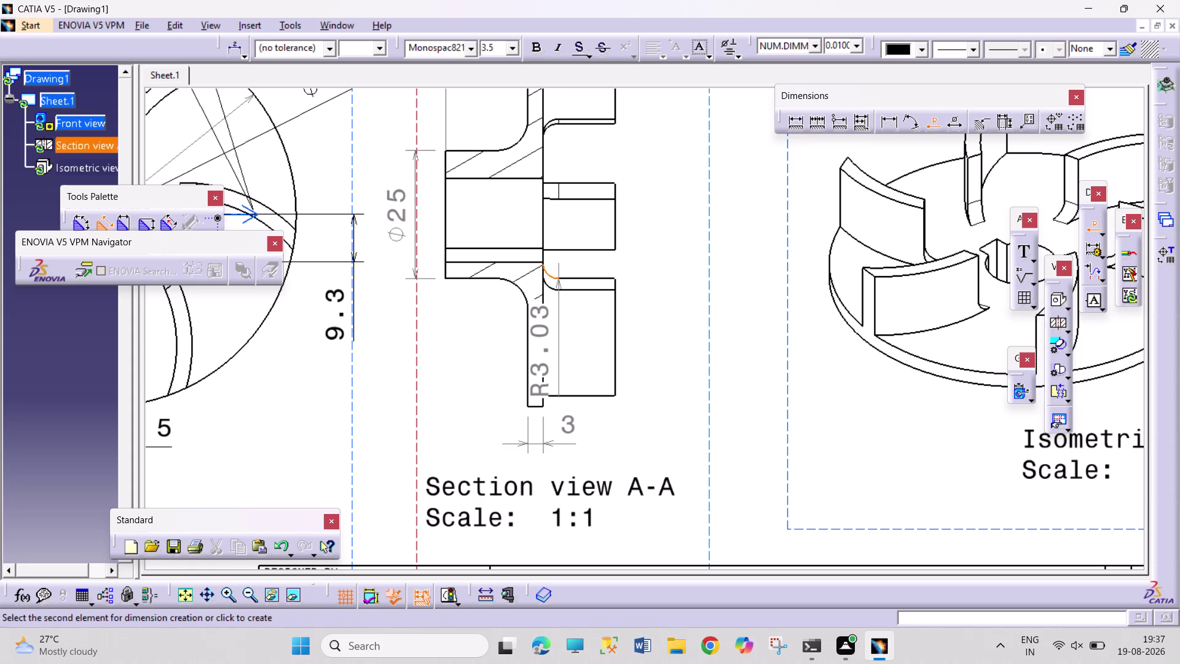
key(Escape)
key(Escape)
key(Escape)
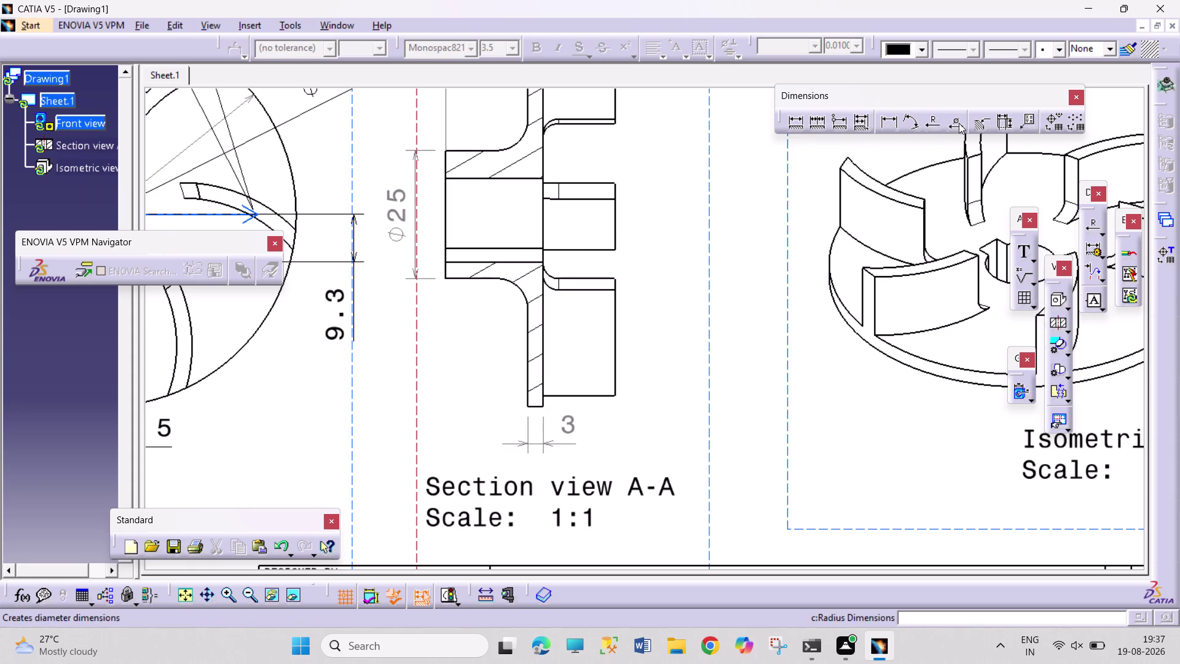
click(929, 125)
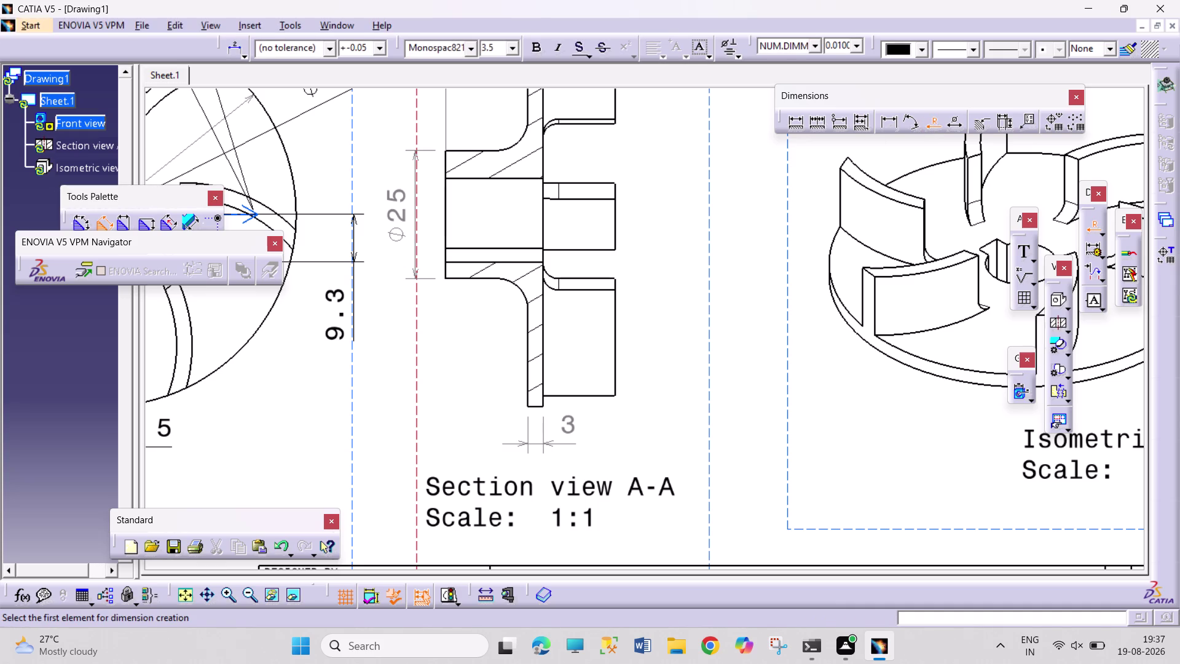
click(517, 284)
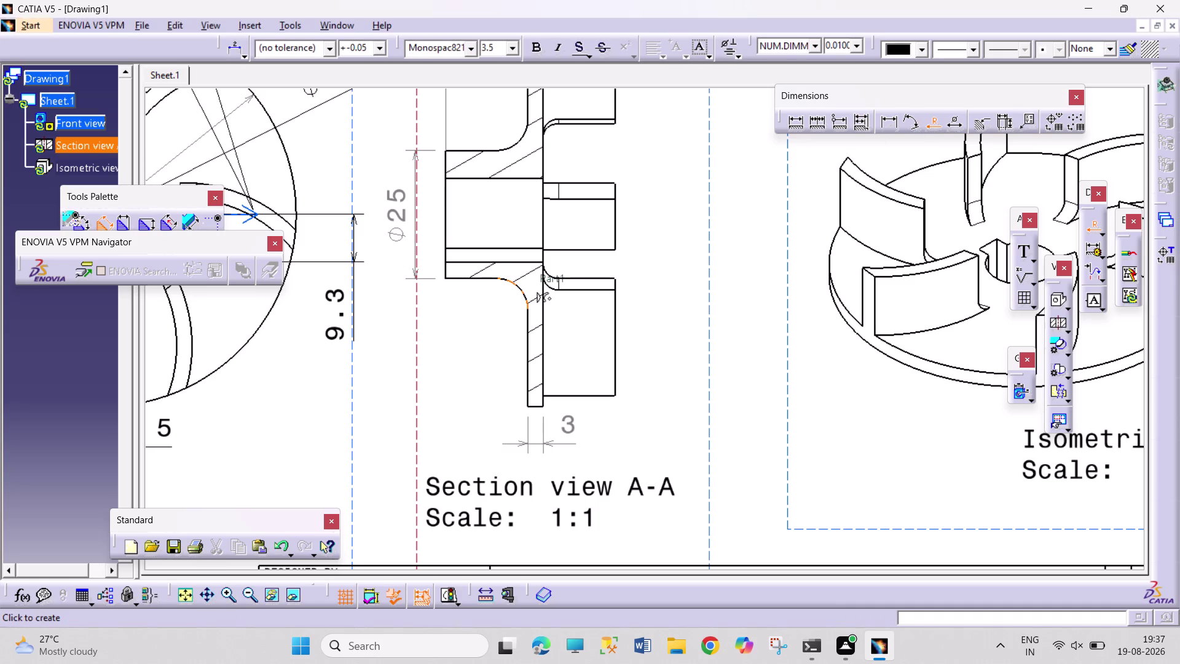
click(467, 340)
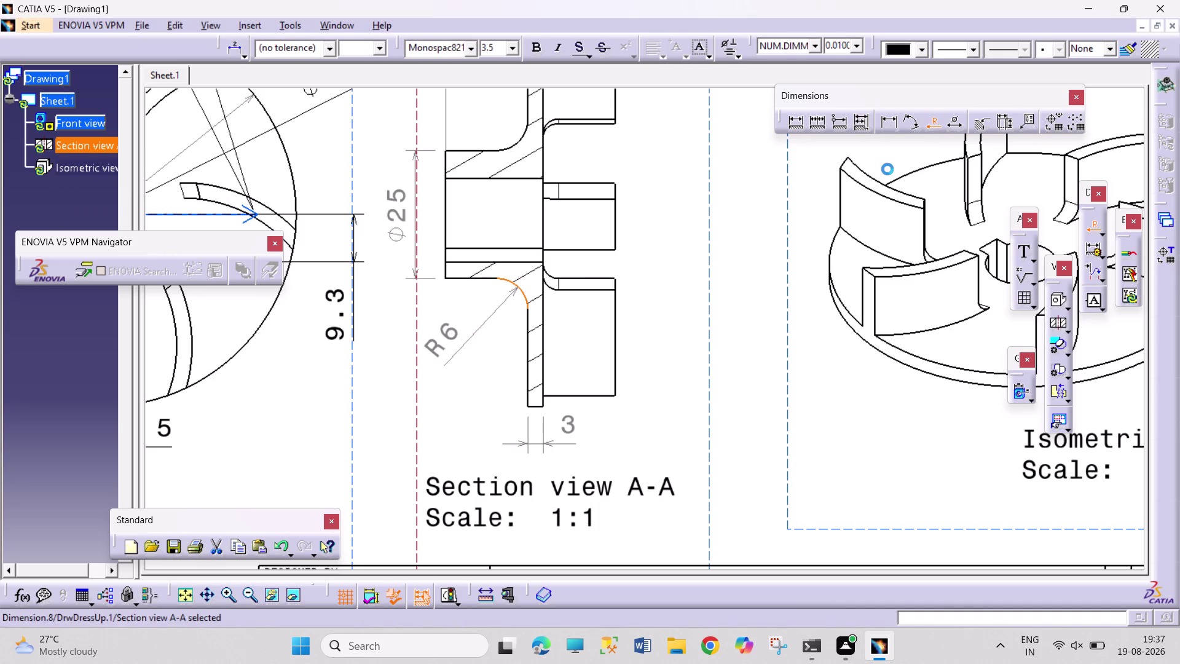
click(936, 119)
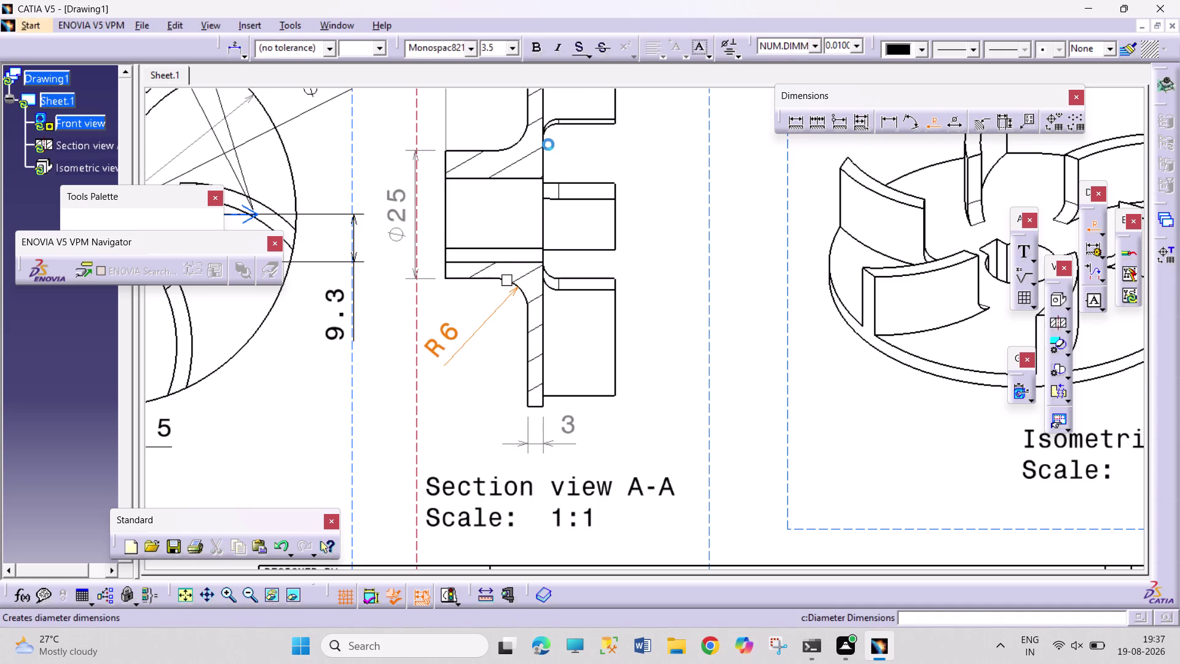
click(549, 128)
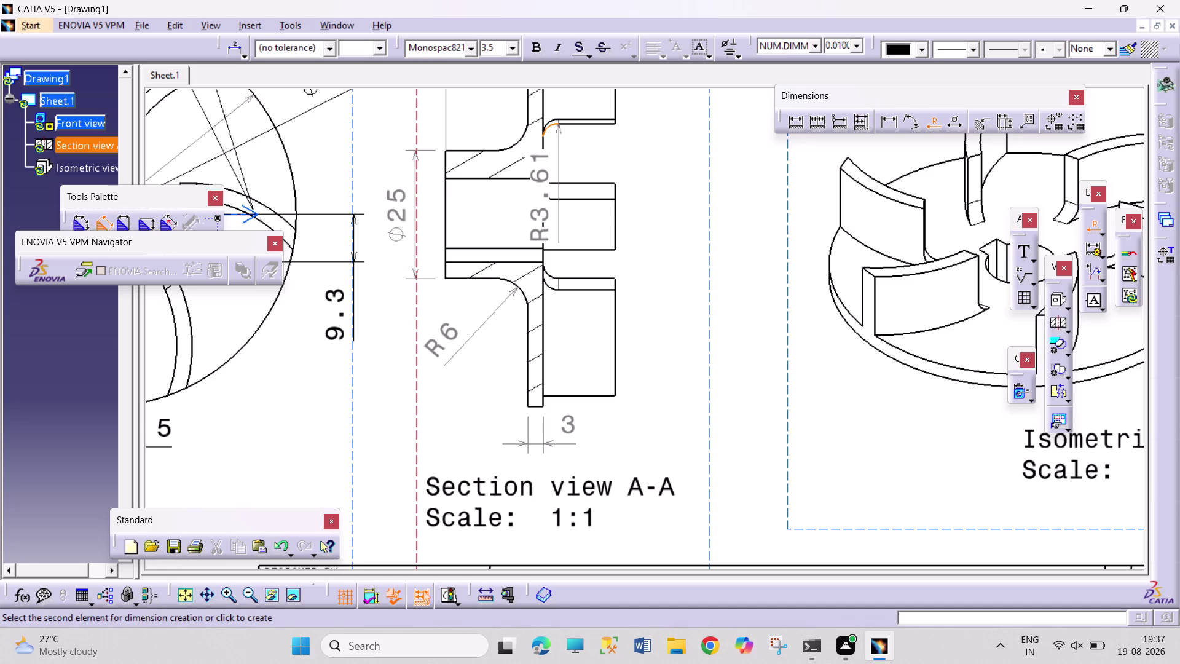
key(Escape)
key(Escape)
key(Escape)
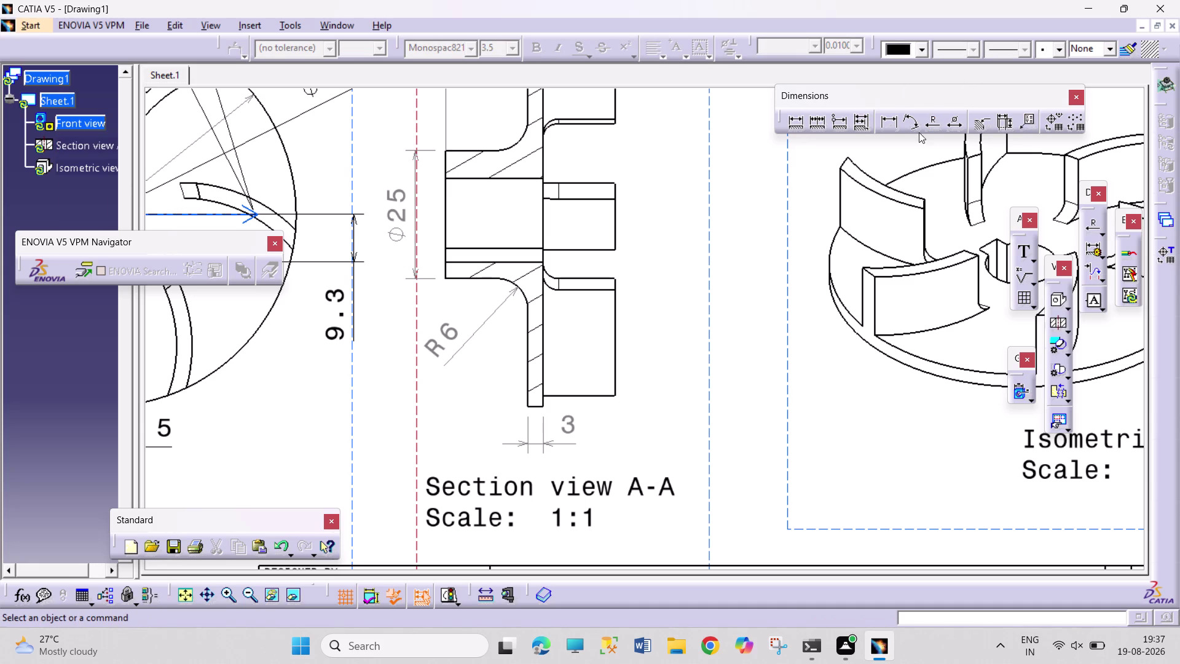
click(932, 123)
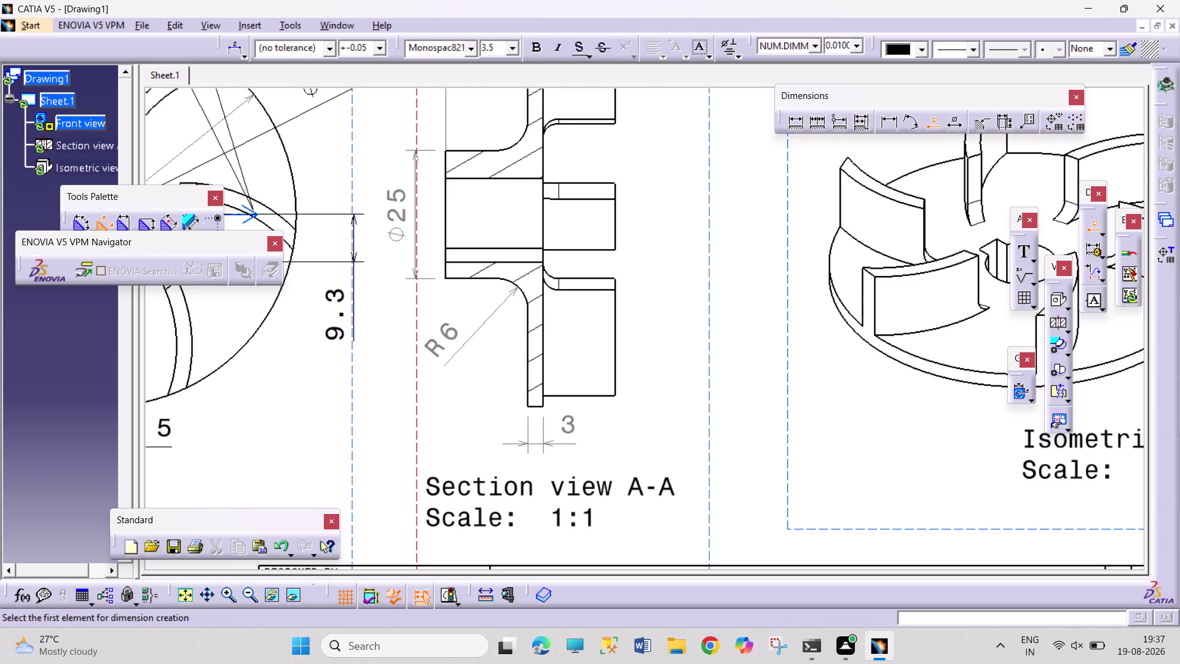
click(552, 287)
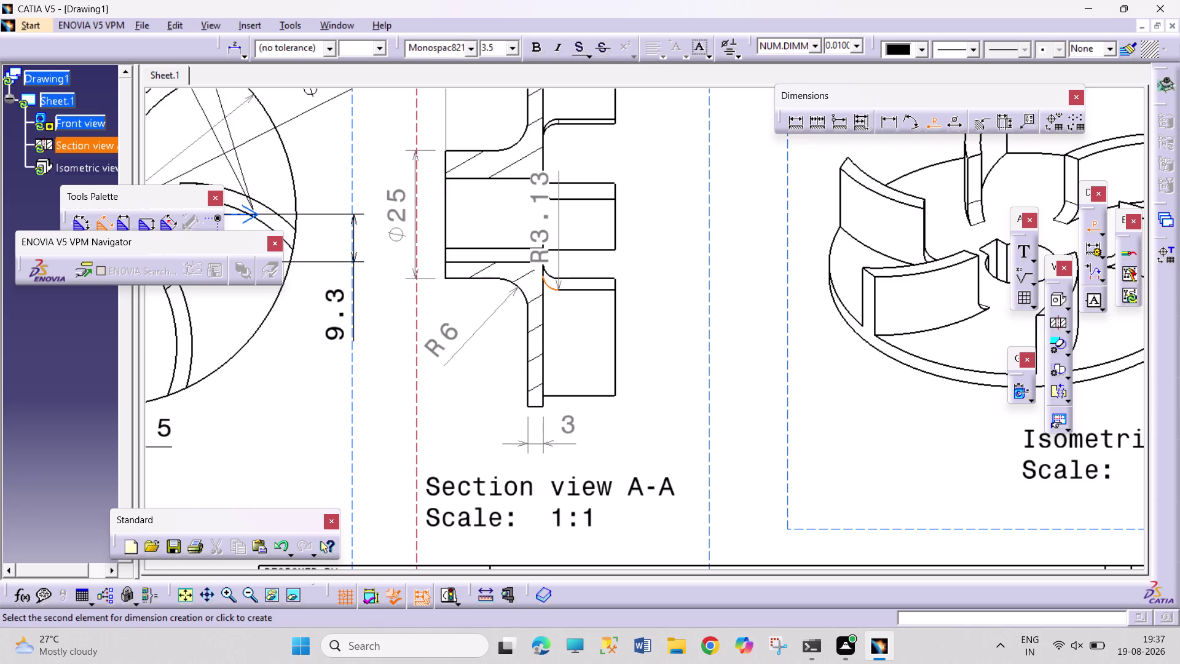
key(Escape)
key(Escape)
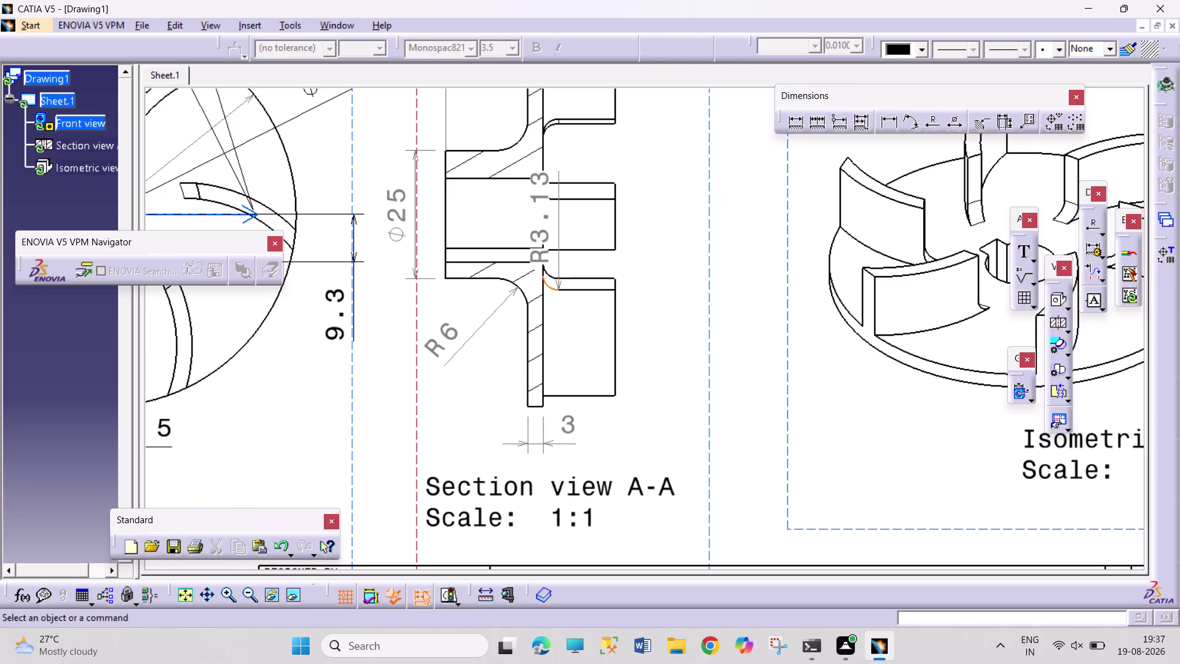
click(931, 124)
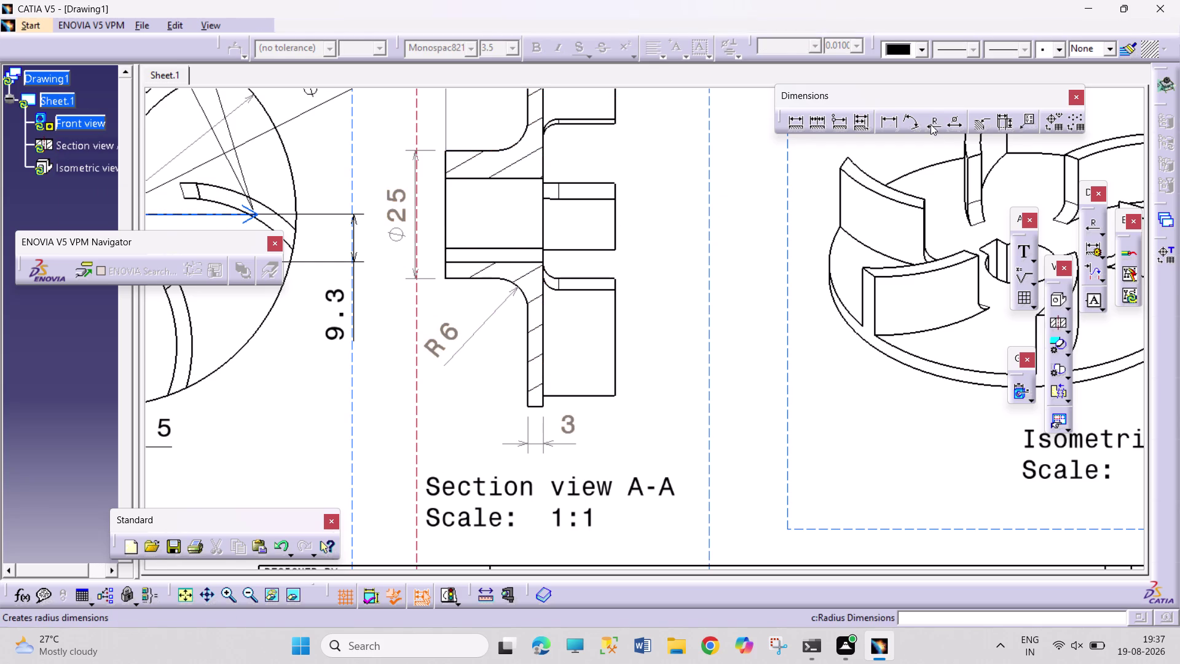
click(553, 276)
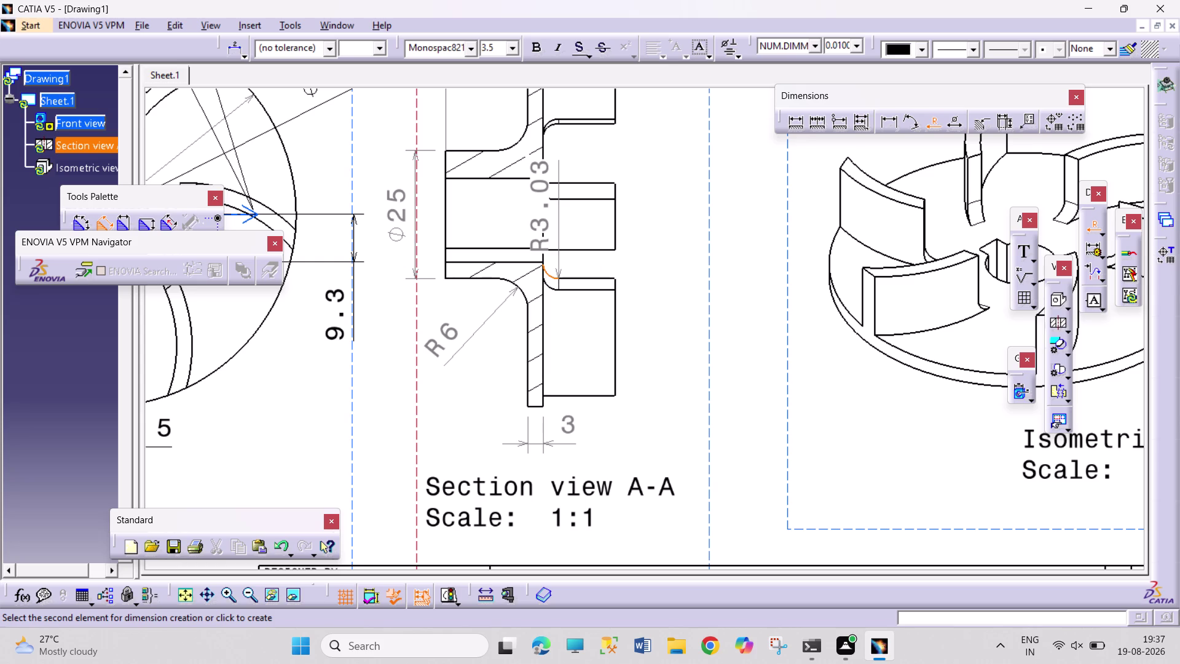
key(Escape)
key(Escape)
key(Escape)
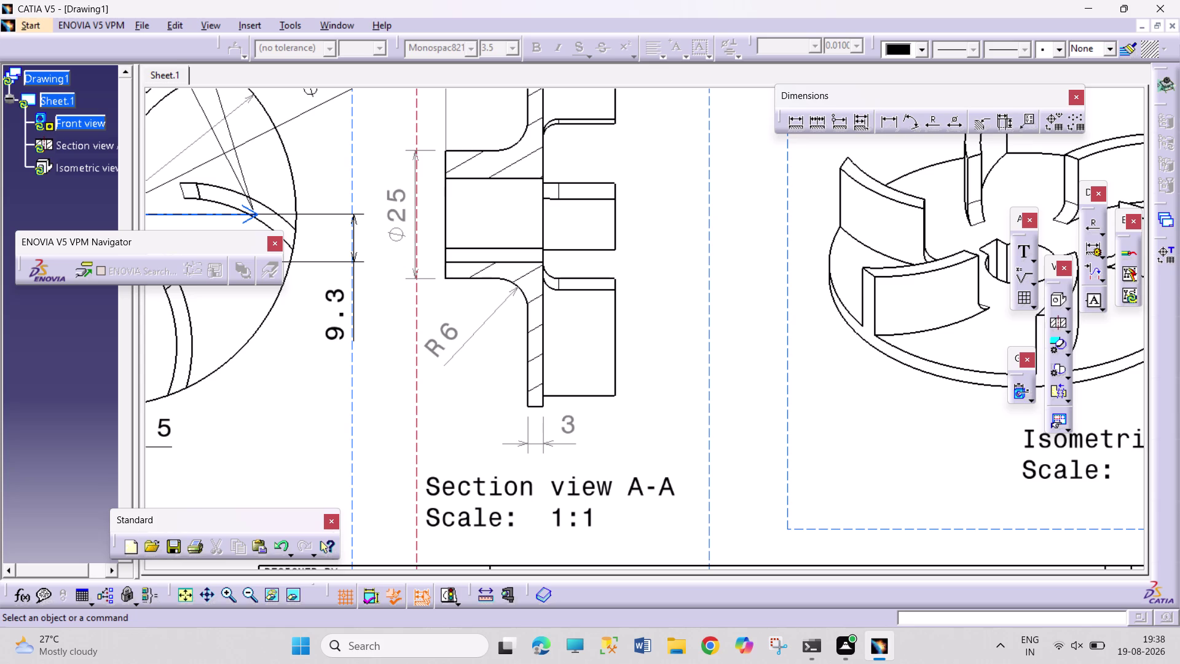
Move the 3 wall dimension to the left side of the wall.
middle_drag(752, 390, 753, 356)
drag(581, 399, 504, 414)
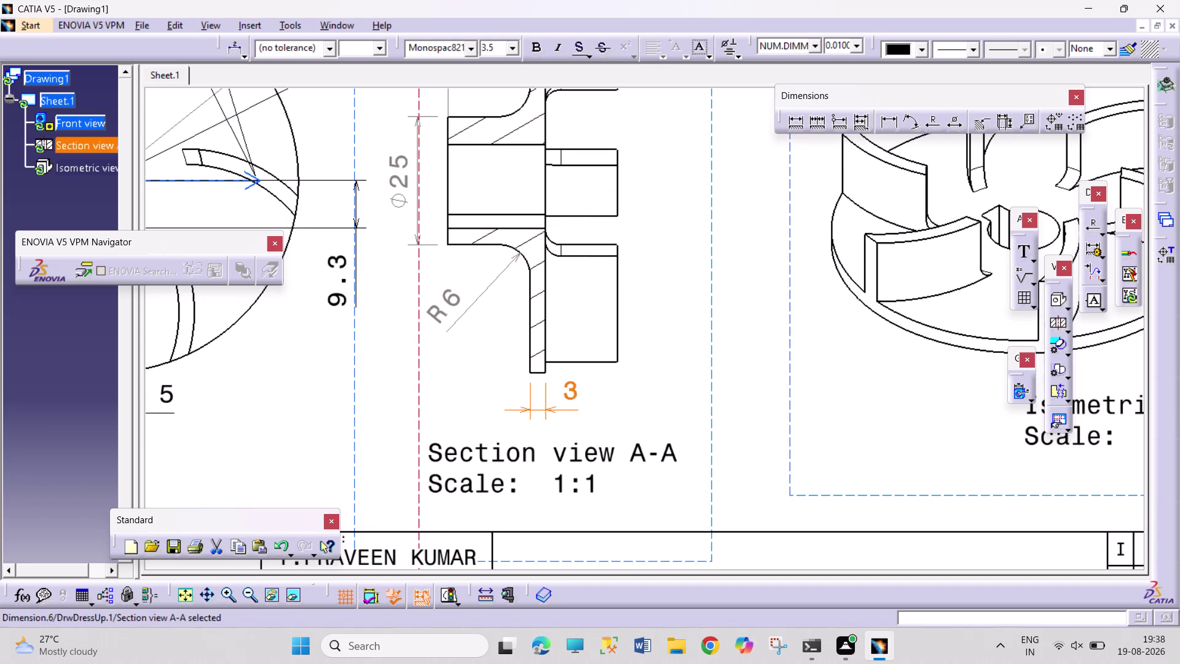
drag(503, 413, 505, 413)
Add a 14 length dimension on the section's bottom edge and select Section view A-A.
click(892, 121)
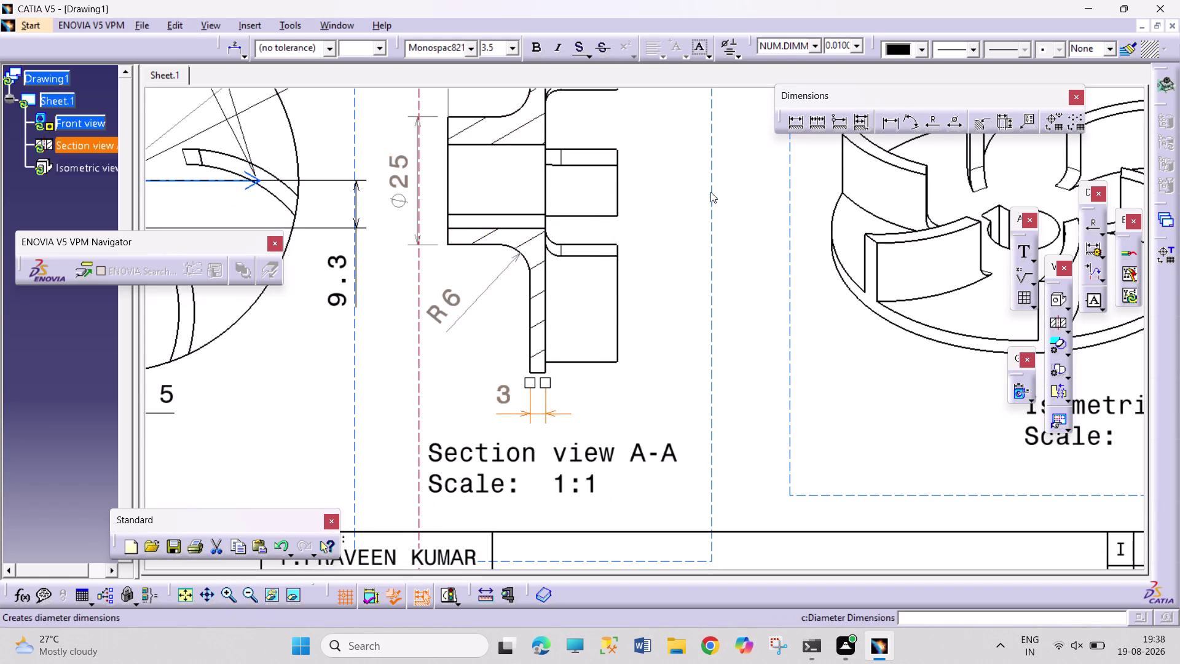
click(590, 361)
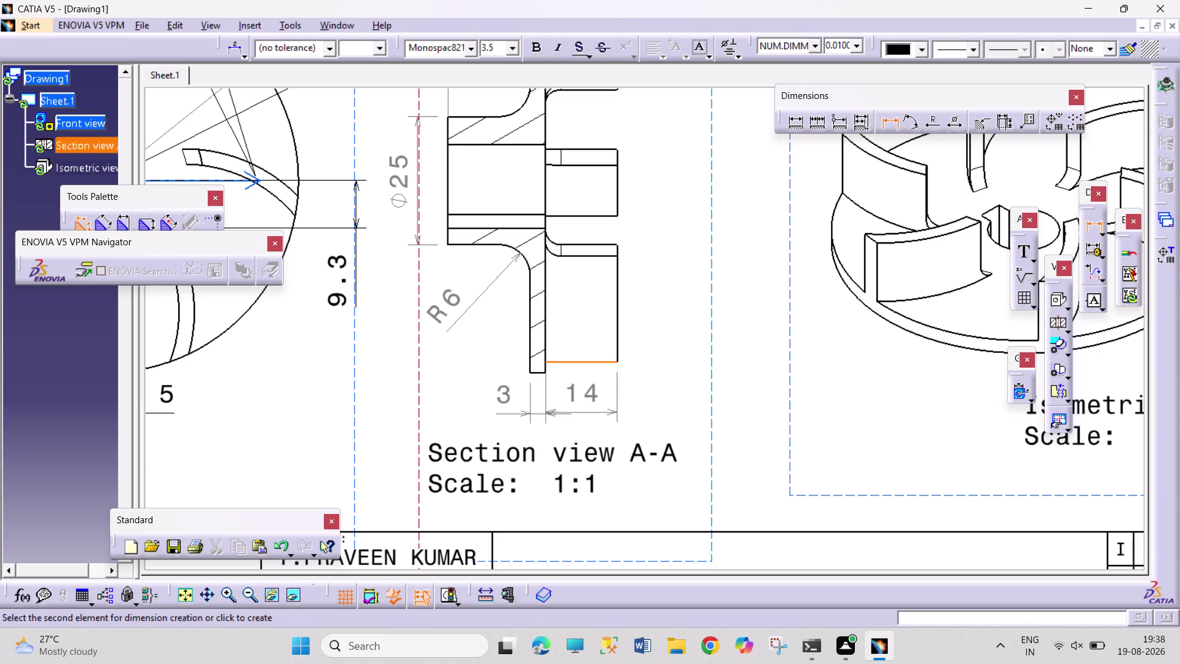
click(594, 415)
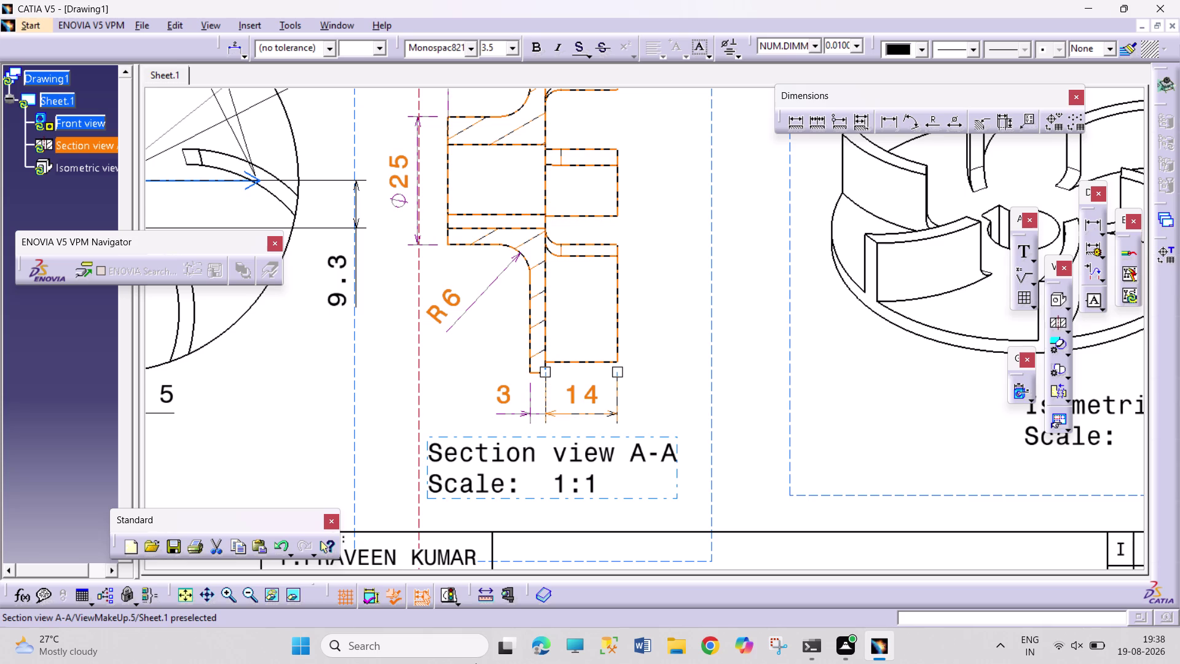
click(191, 597)
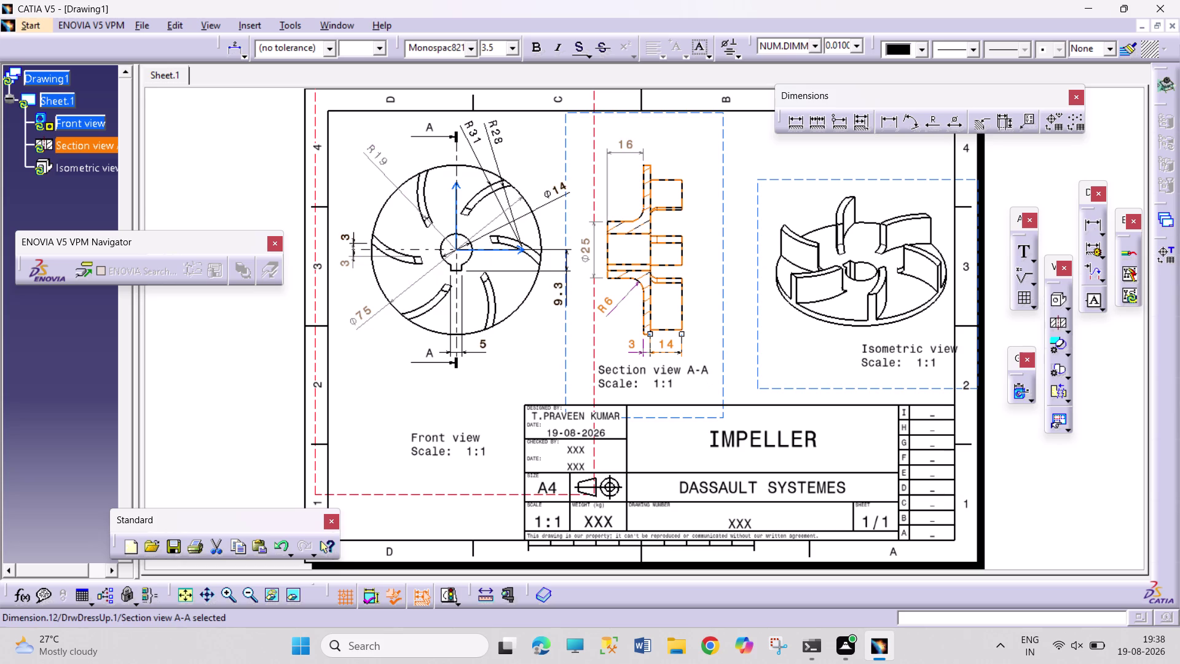
Save the drawing as 'IMPELLER 1.1 SHEET' and confirm the save prompt.
key(ctrl+s)
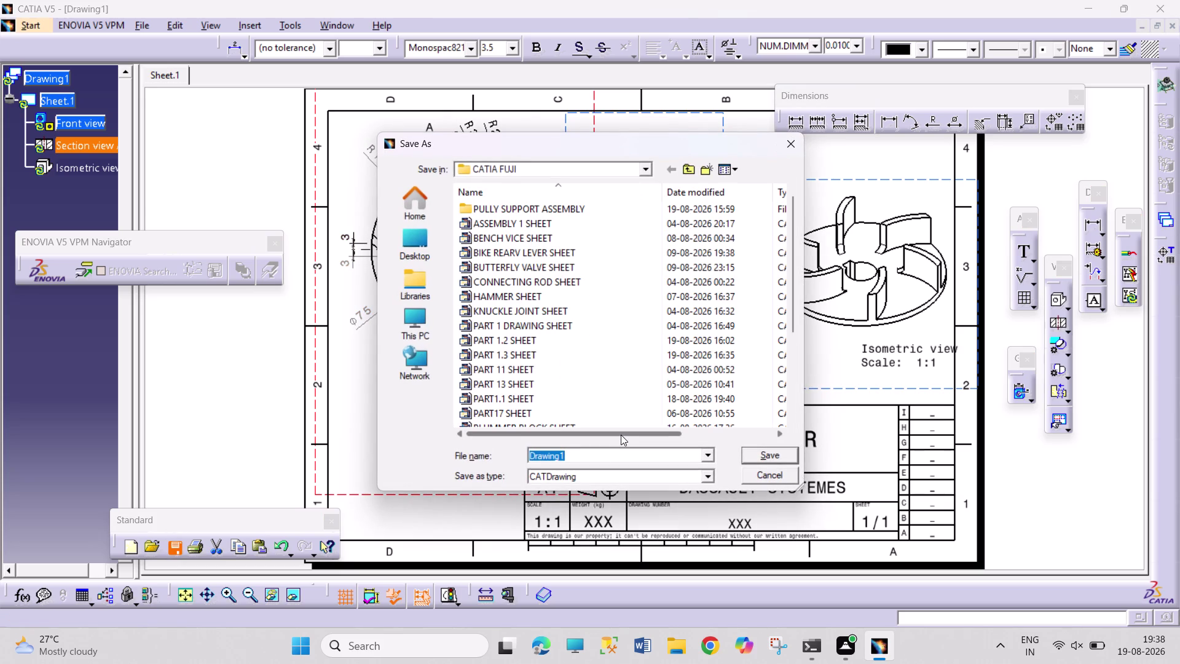
text(IMP)
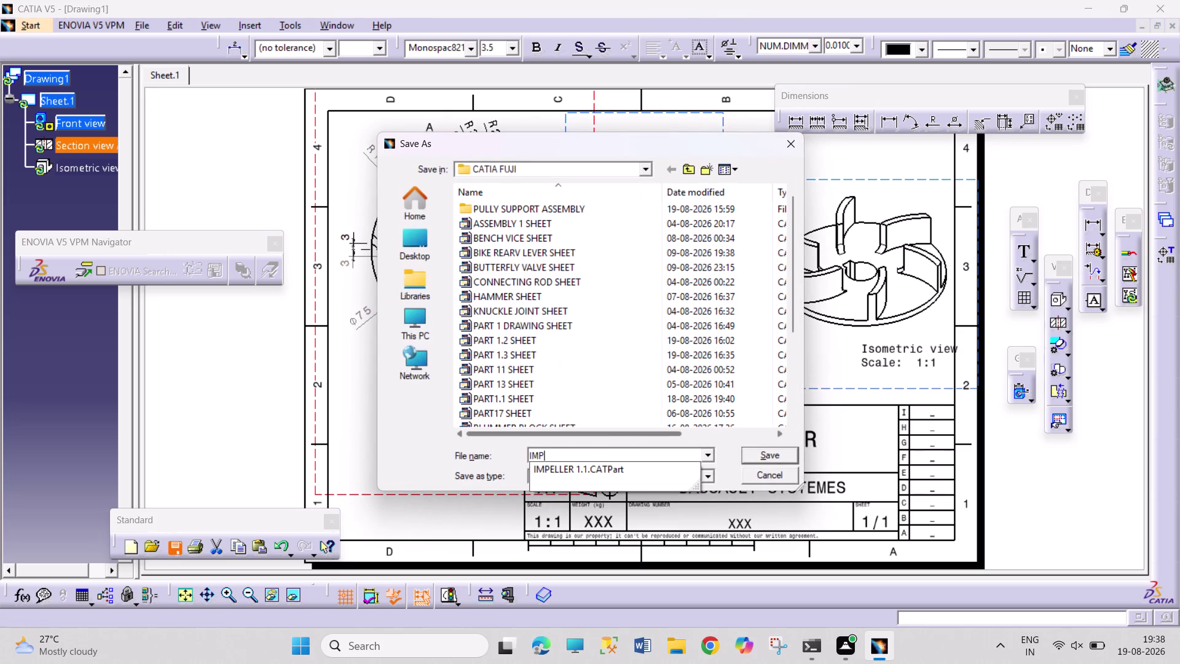
text(ELLER)
key(space)
text(1.1)
key(space)
text(S)
text(H)
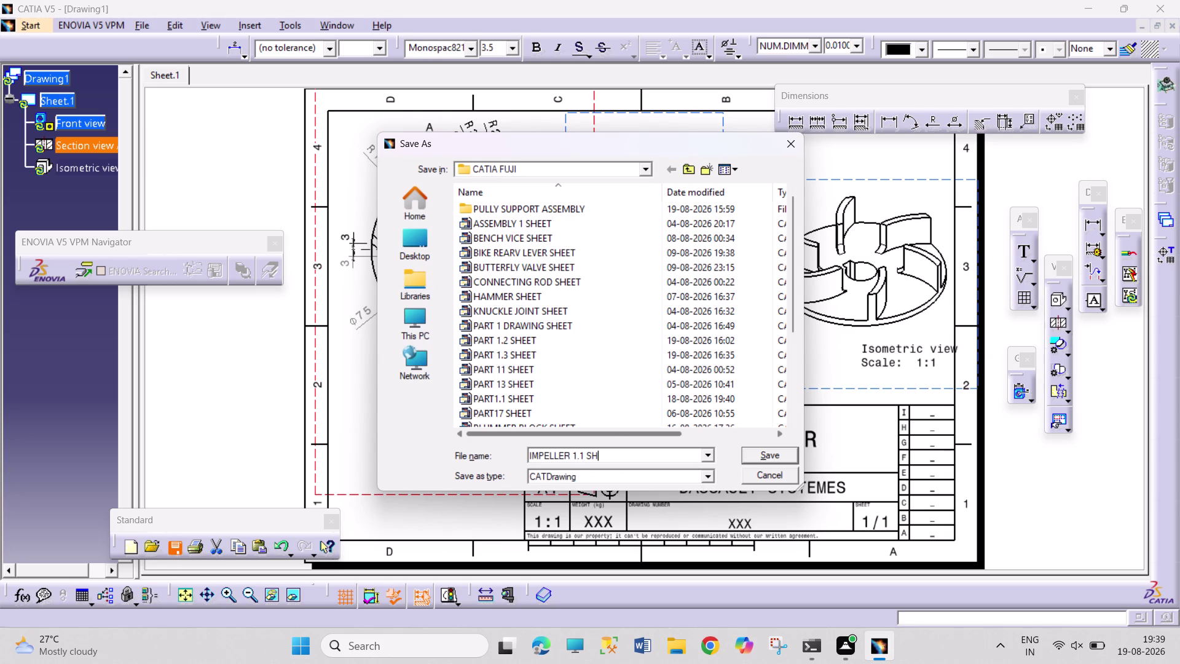
text(EET)
key(Return)
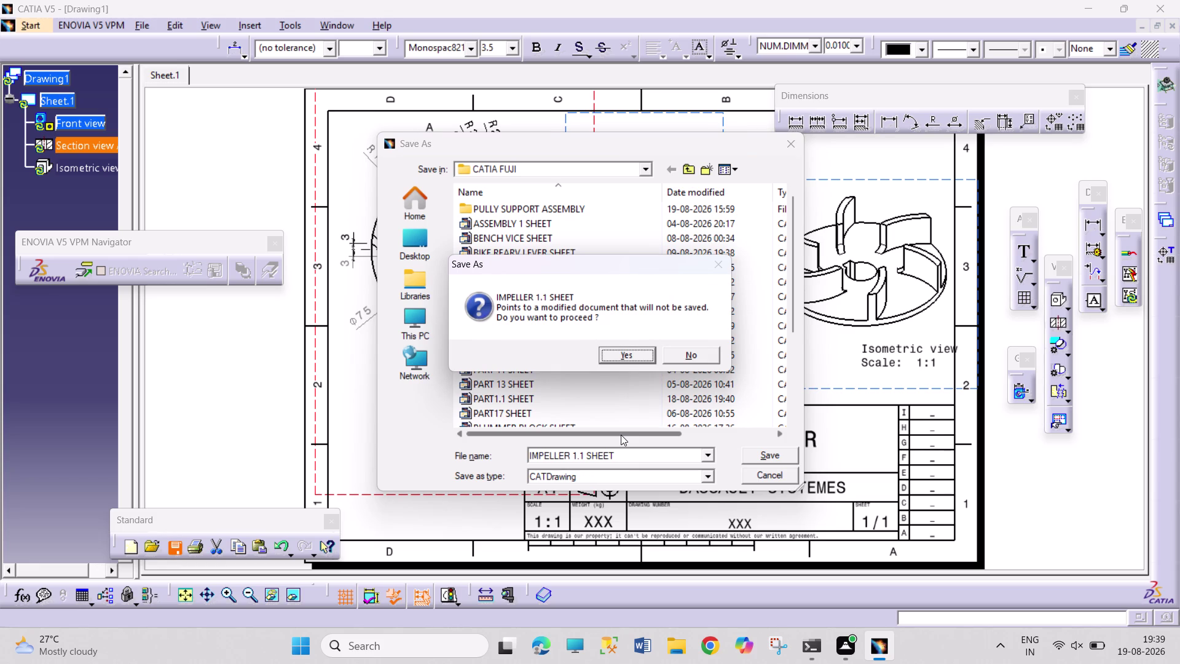
key(Return)
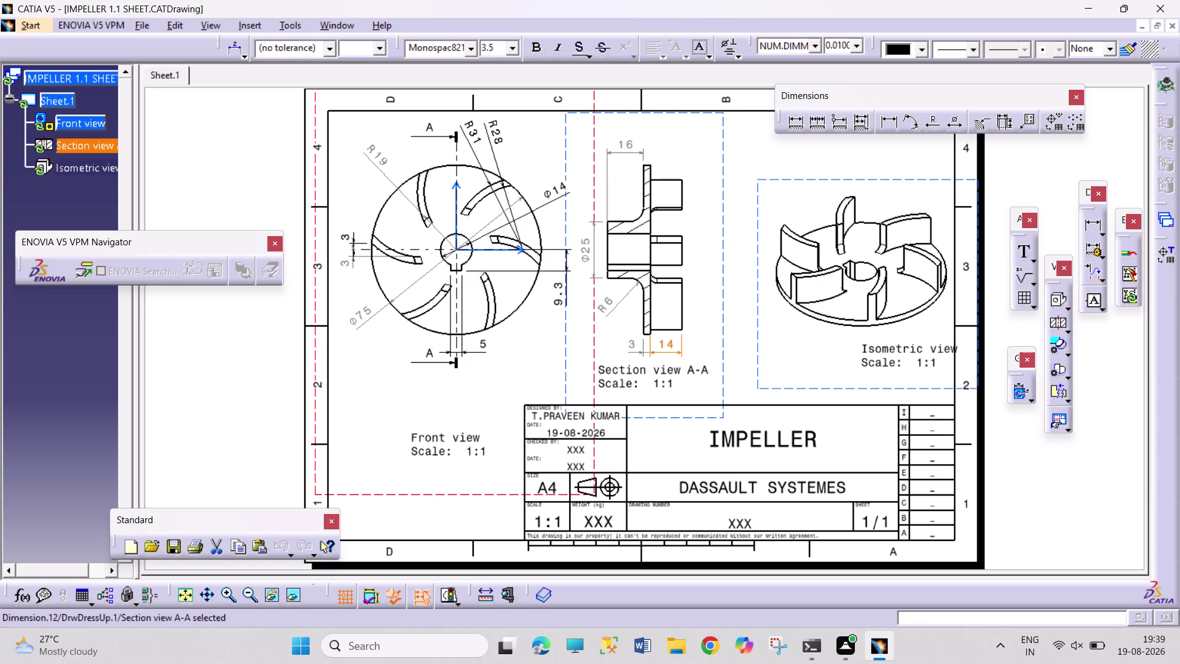
Print the sheet to Microsoft Print to PDF with A4 ISO paper in Page Setup.
key(ctrl+p)
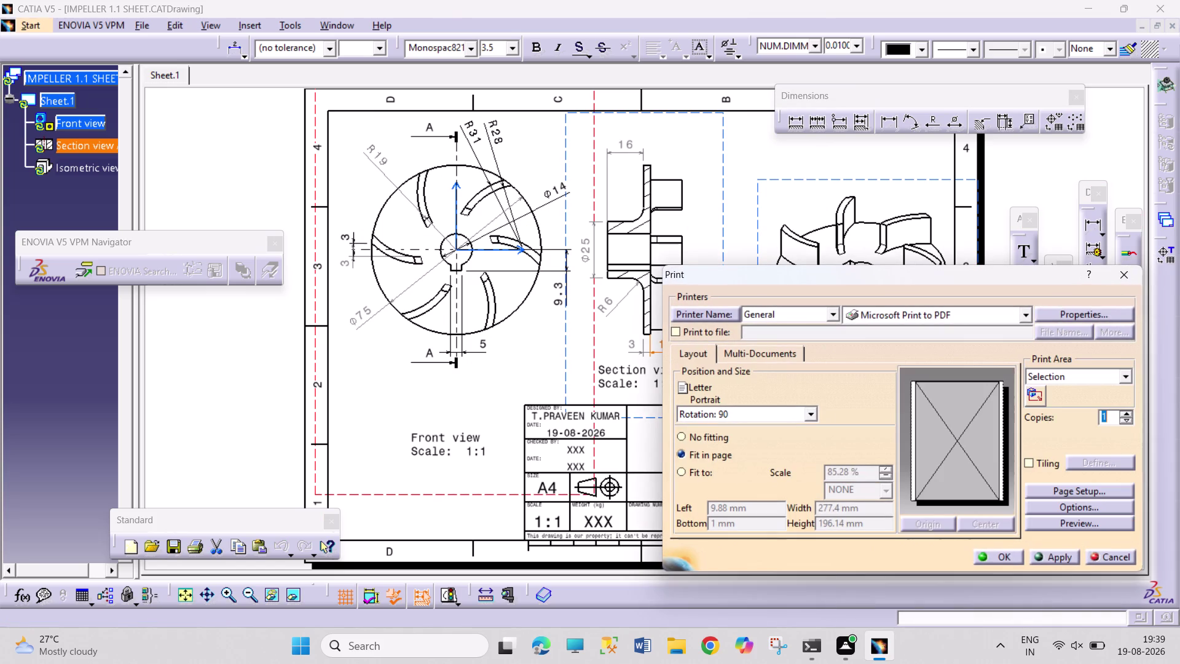
click(1110, 486)
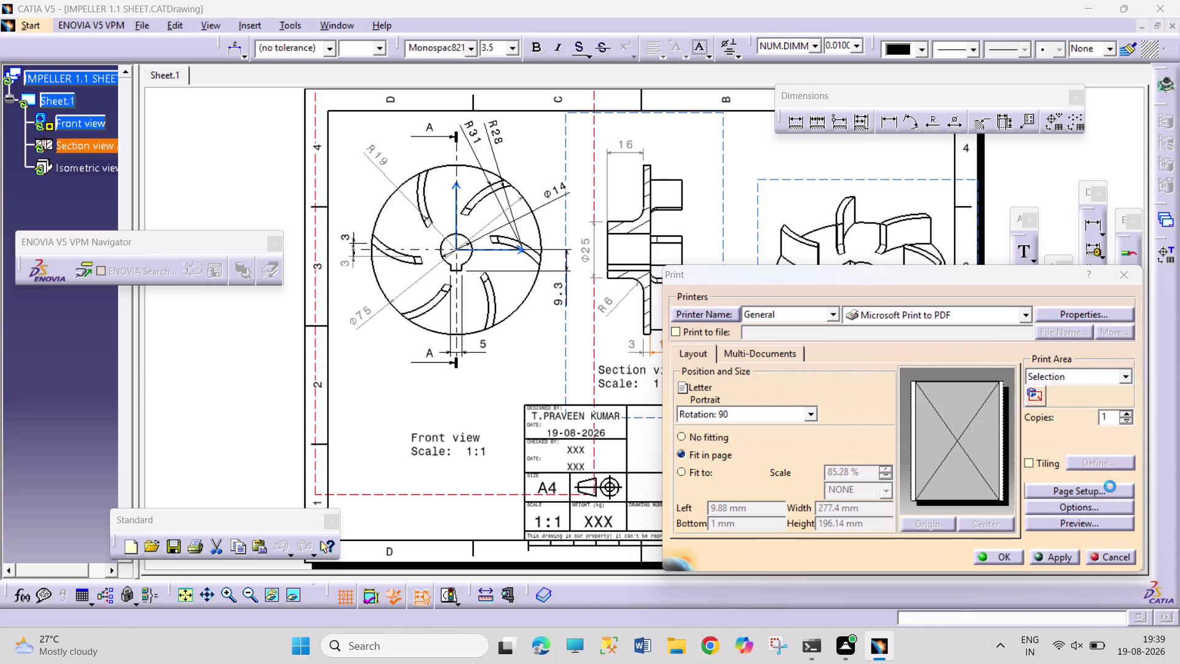
click(1022, 485)
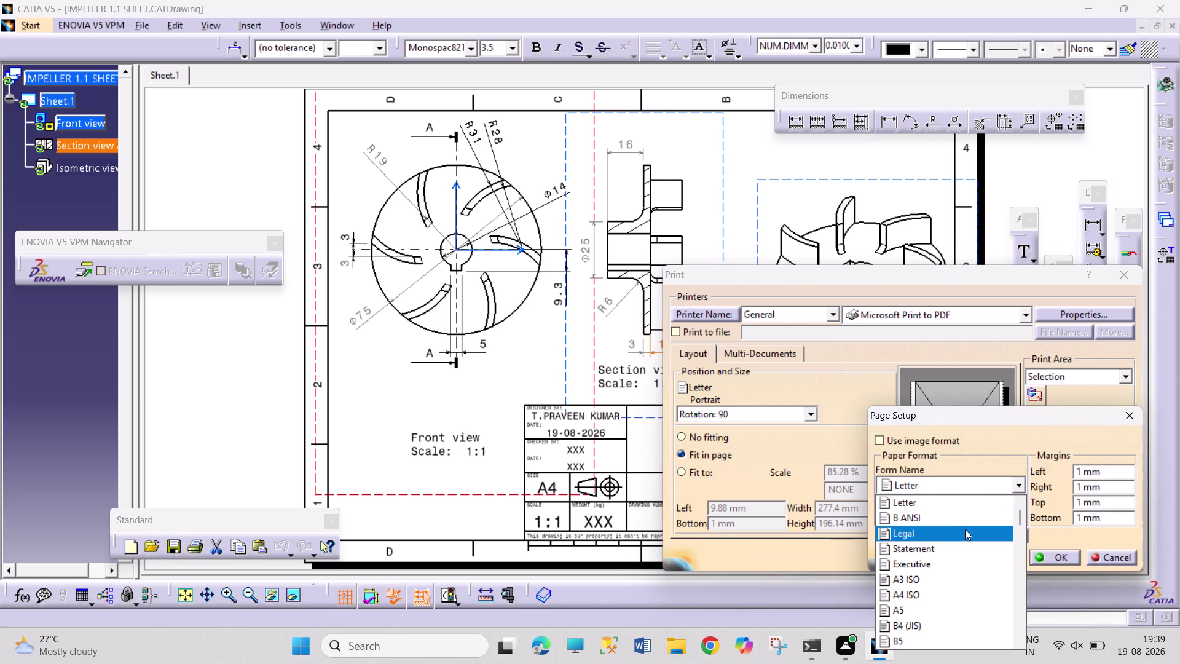
click(946, 597)
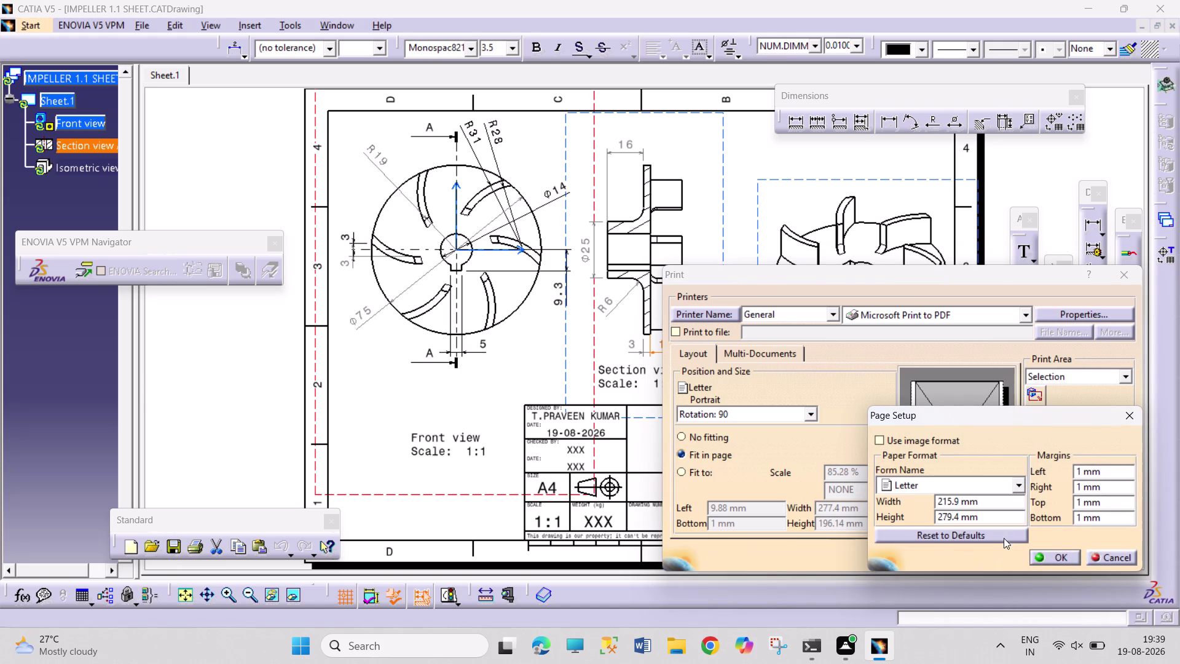
click(1026, 493)
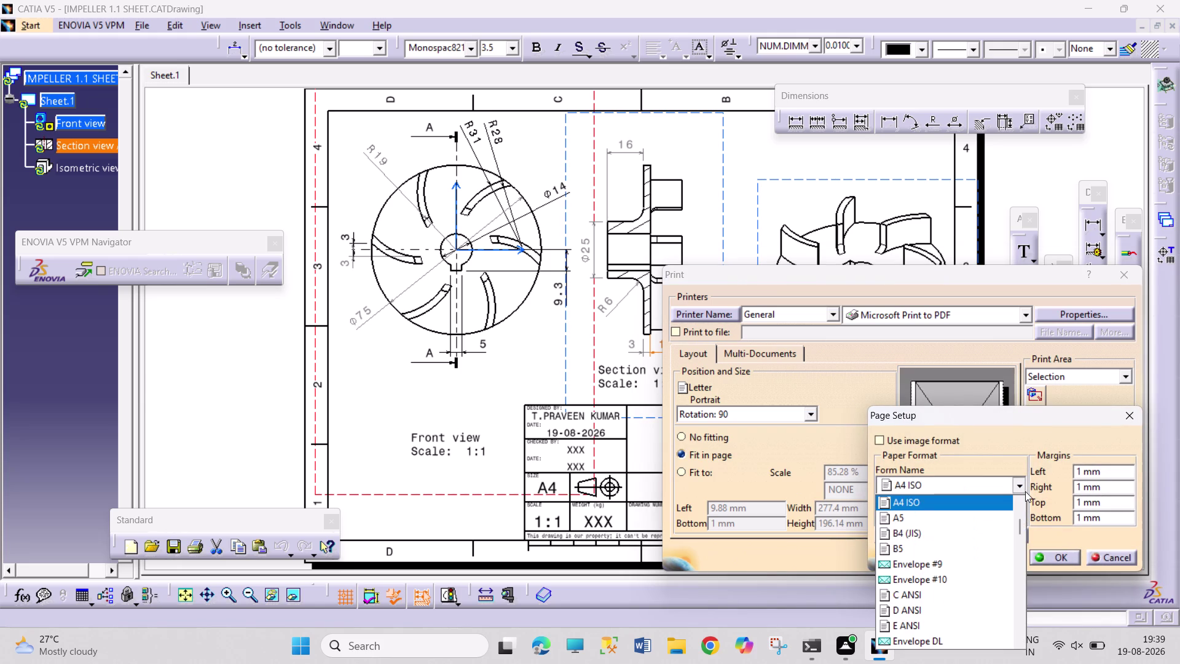
click(1023, 481)
click(1040, 549)
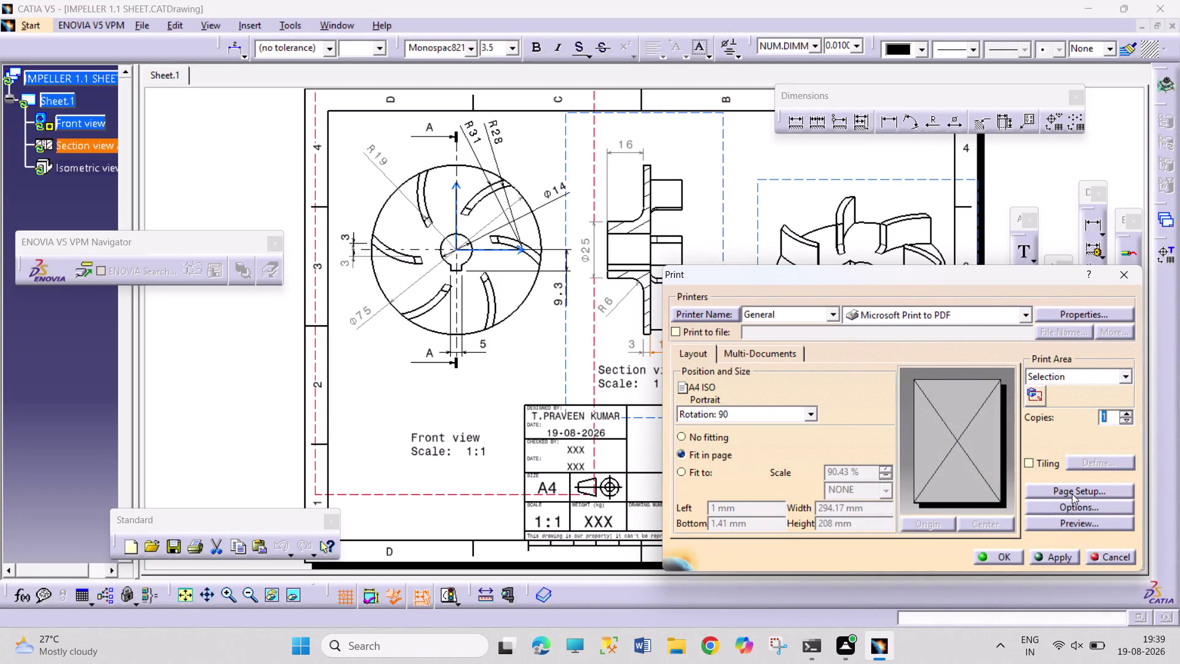
click(1015, 558)
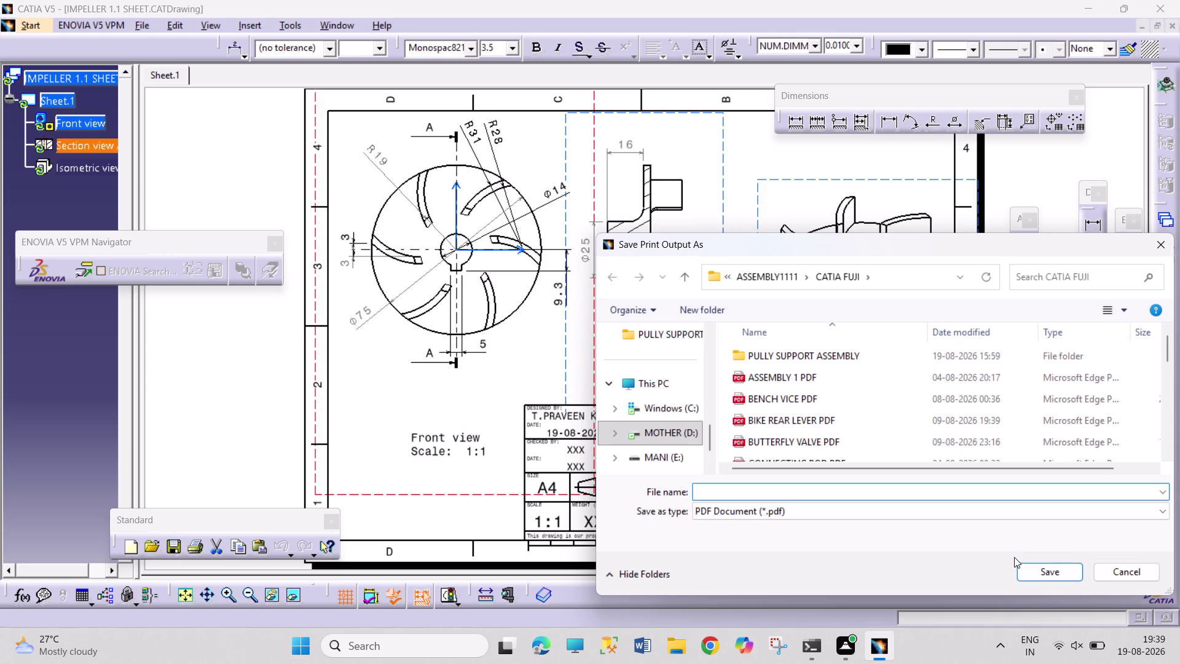
Name the print output 'IMPELLER 1.1 PDF' and save it.
text(IMPE)
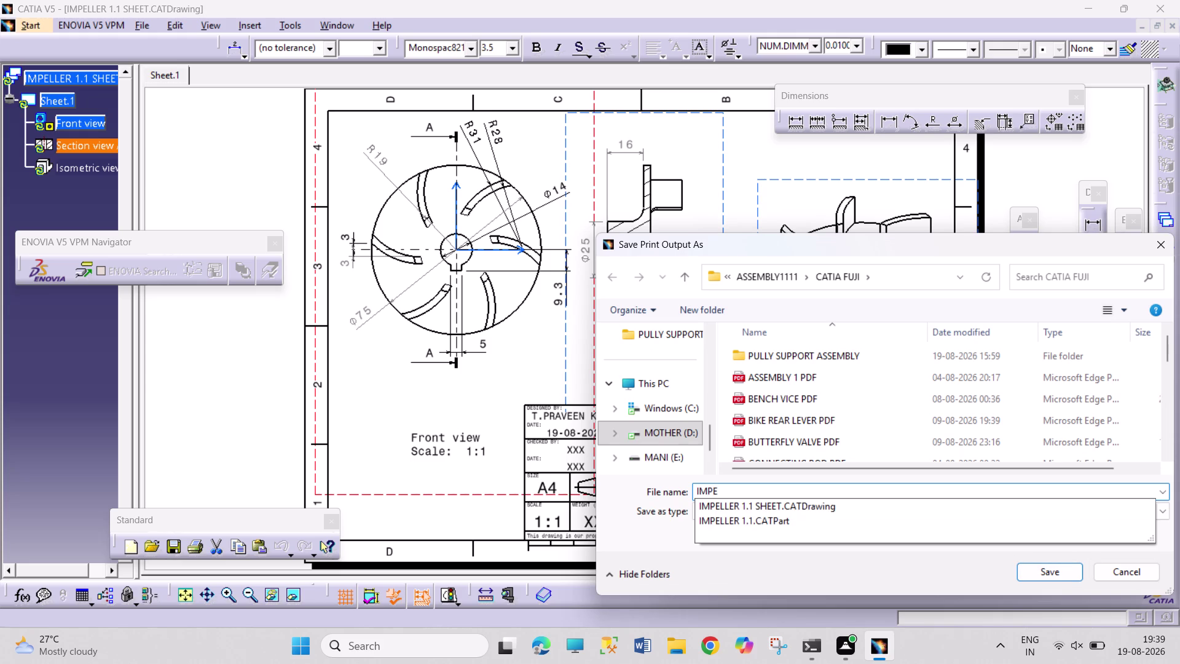
text(LLER)
key(space)
text(1.1)
key(space)
text(PDF)
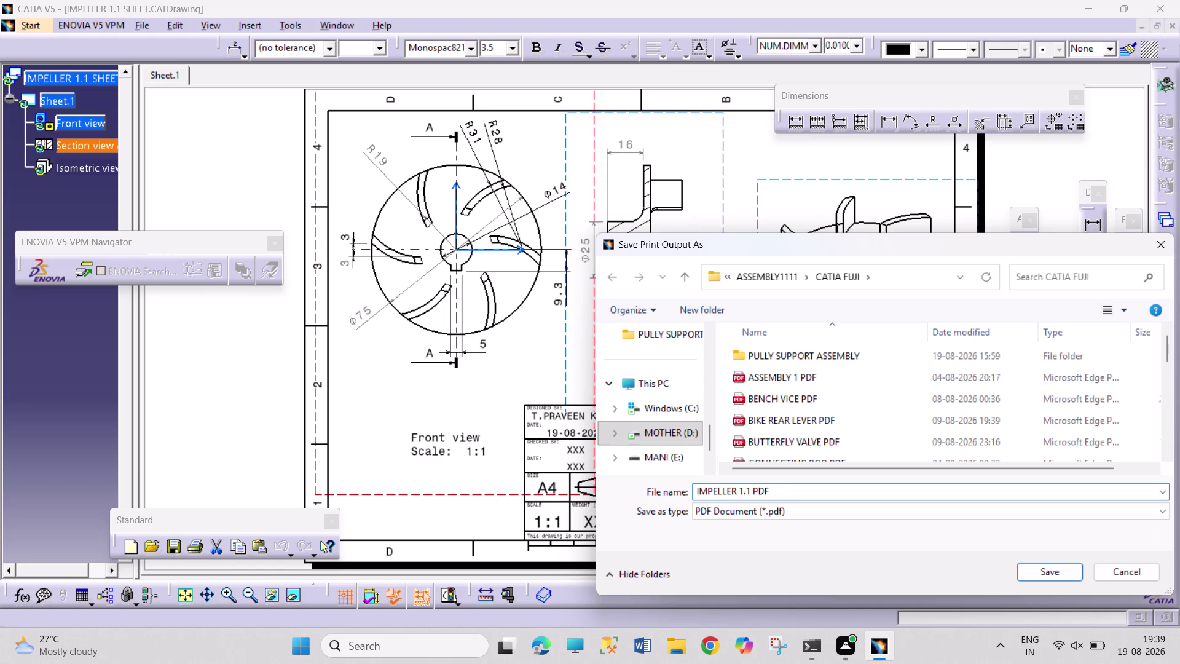
key(Return)
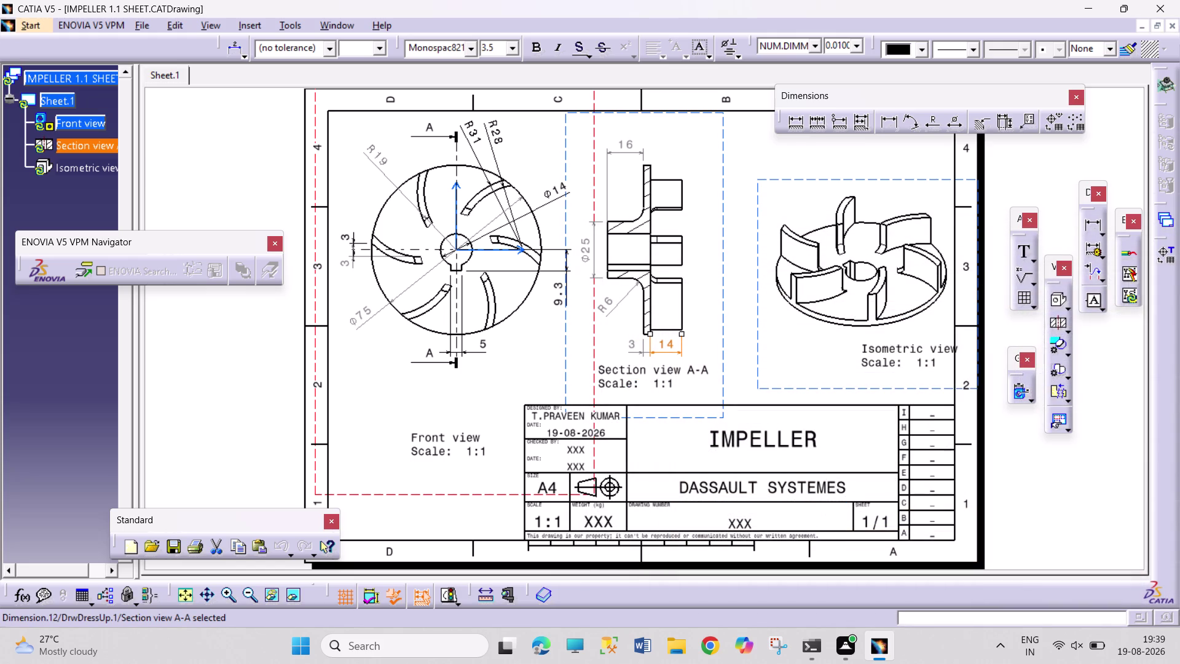
key(ctrl+p)
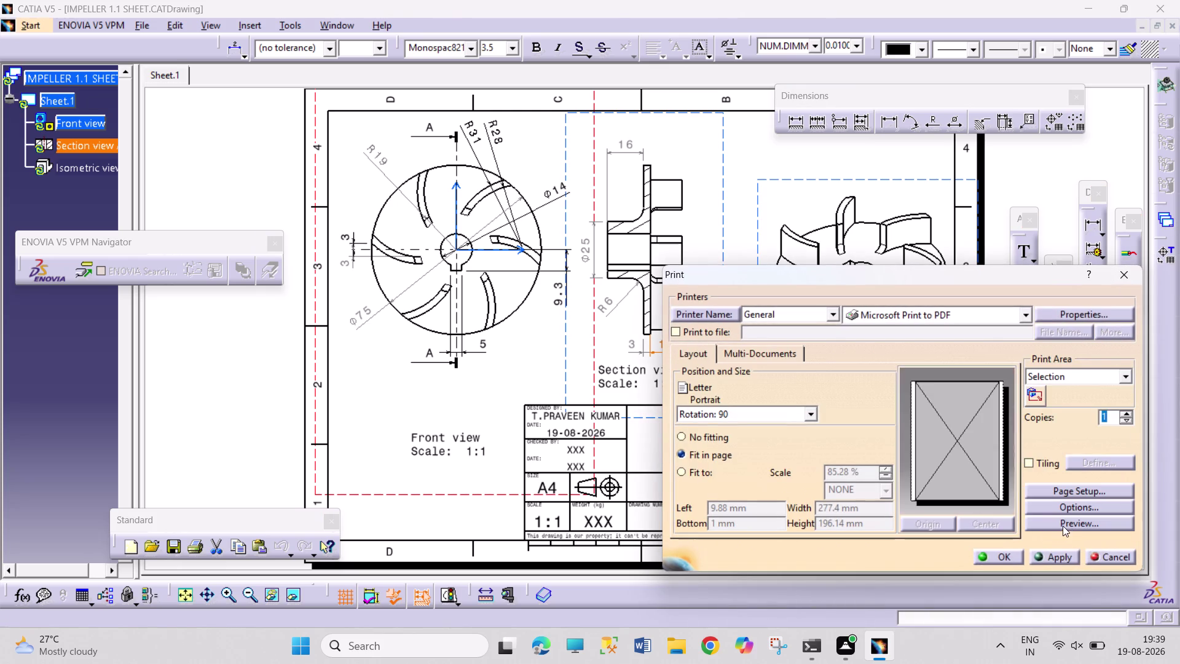
click(1064, 526)
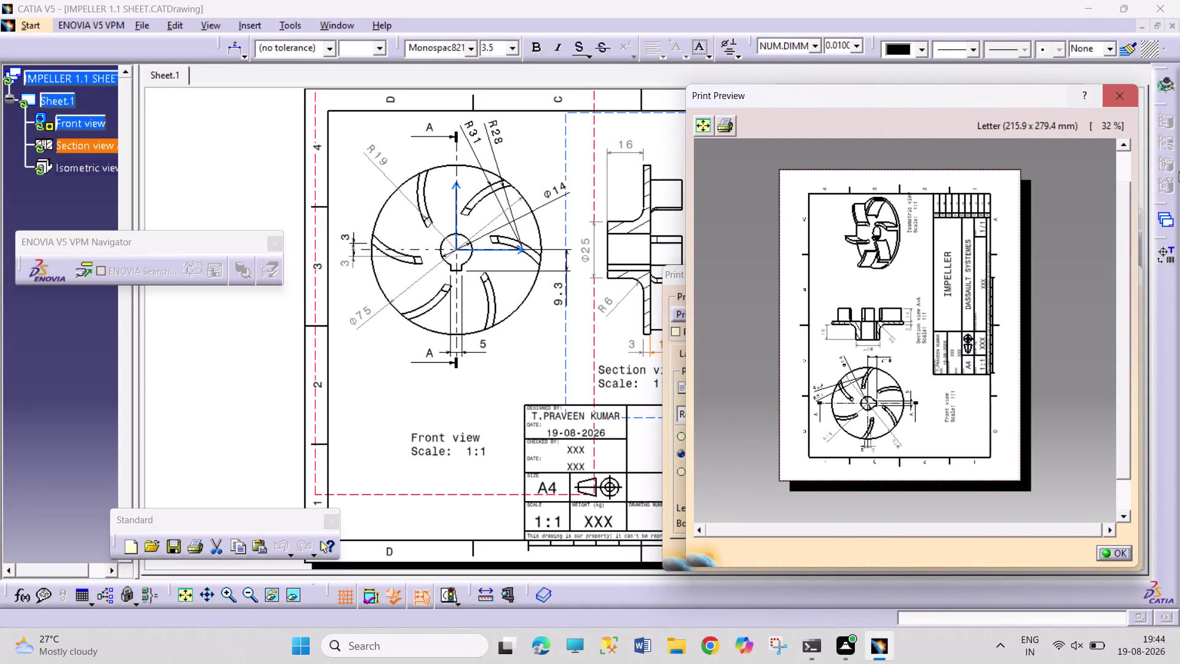
click(1111, 551)
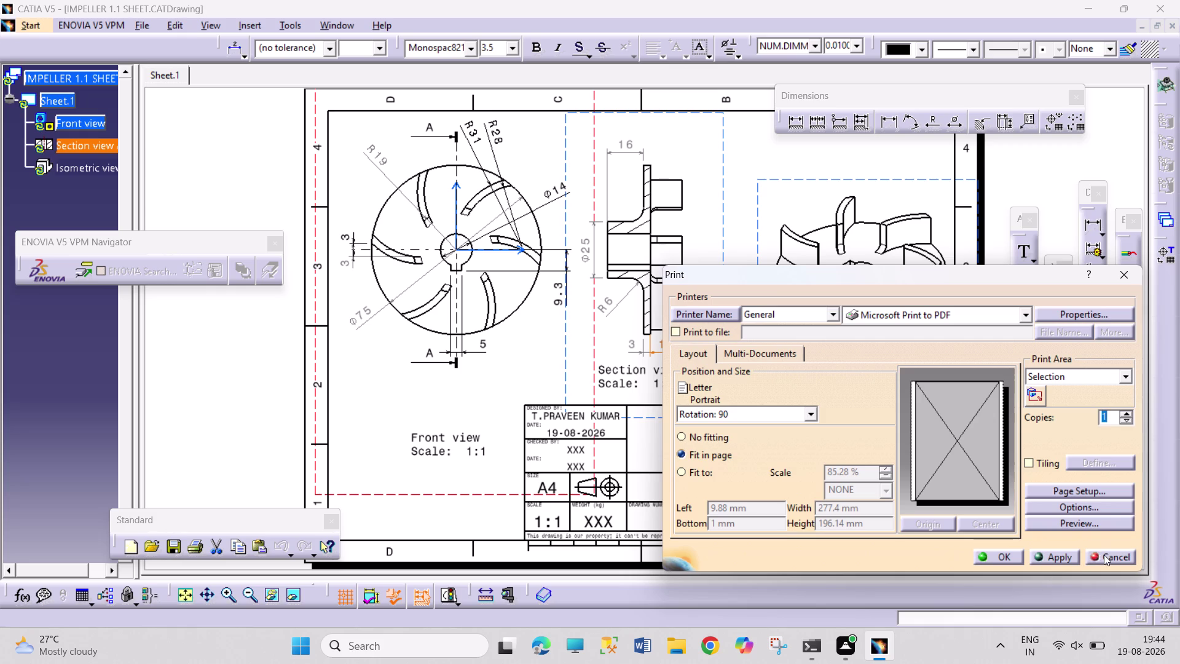
click(1104, 554)
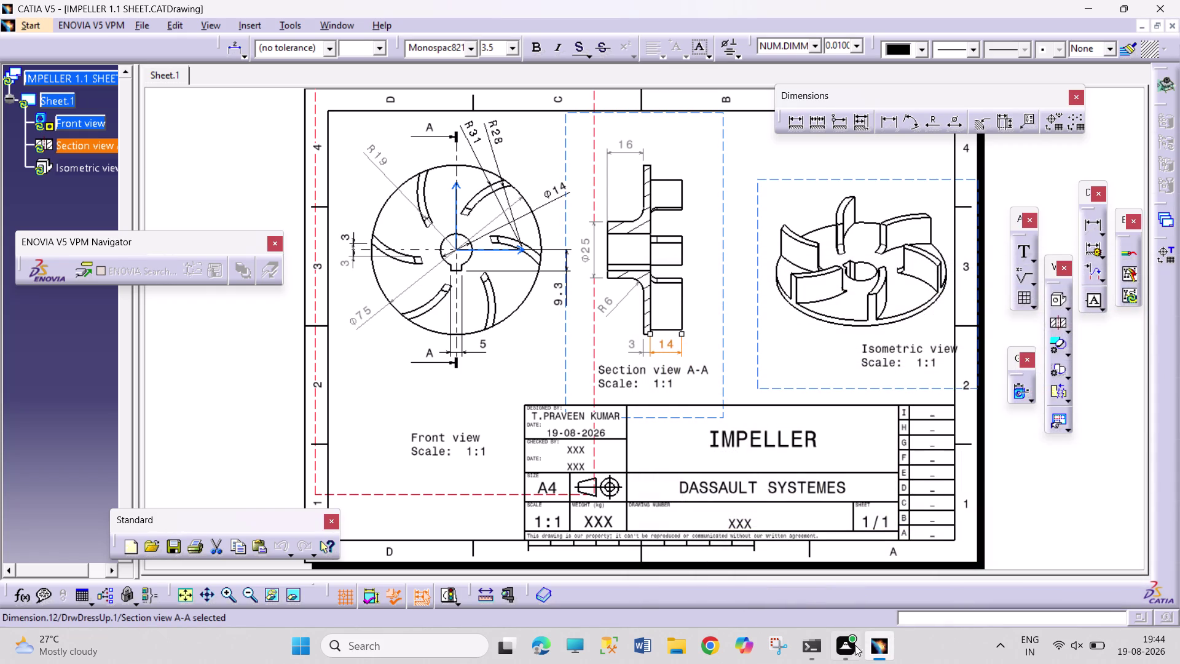